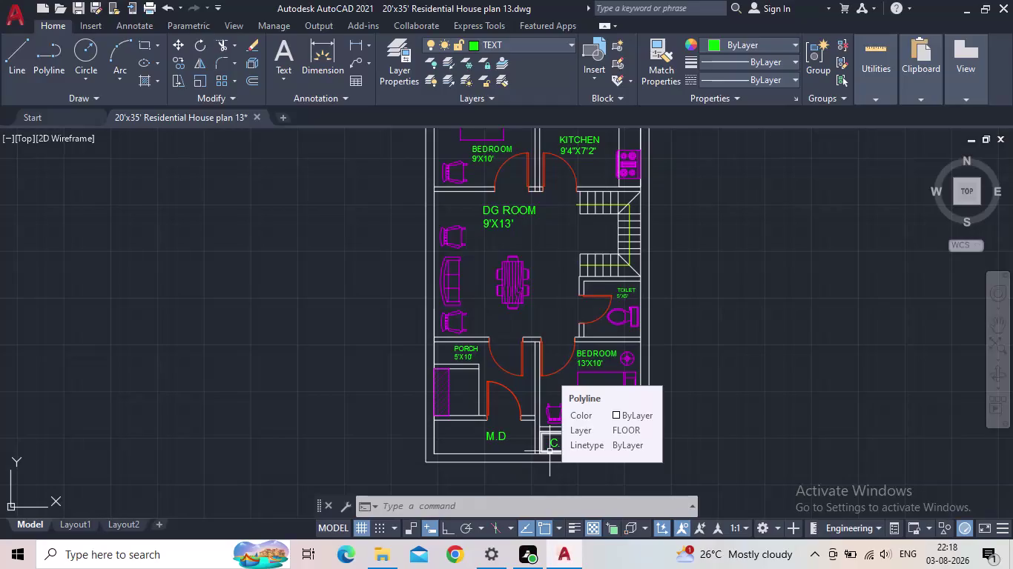
Set the WIN layer current from the Layer Properties Manager, with the whole plan in view.
scroll(down, 3)
middle_drag(554, 449, 391, 450)
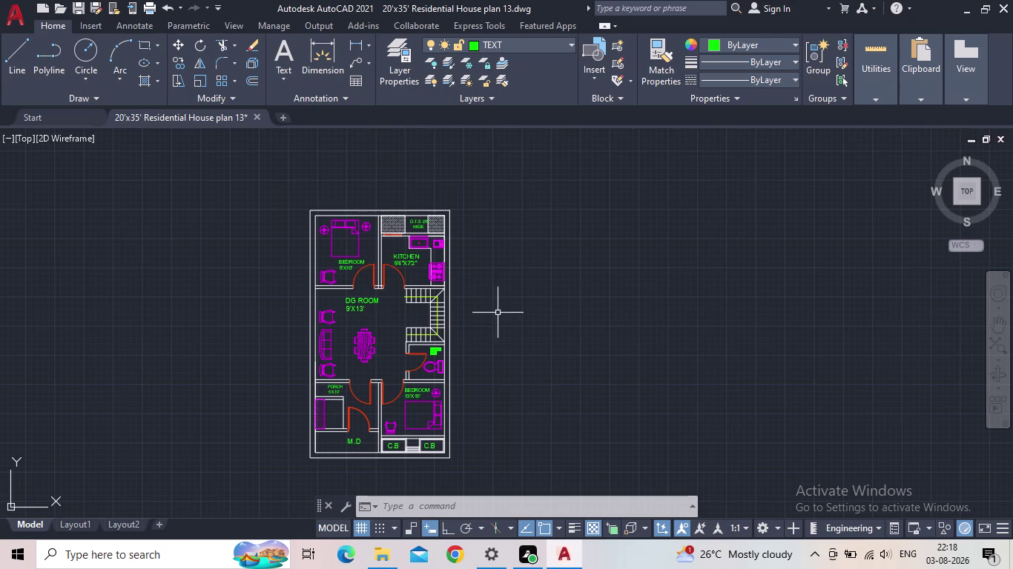
click(403, 73)
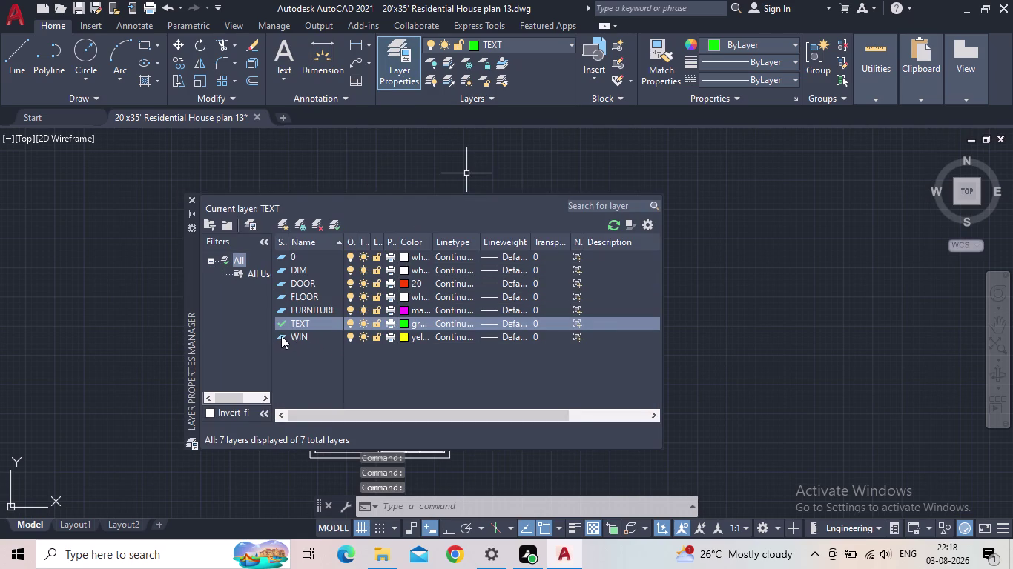
double_click(281, 335)
click(193, 194)
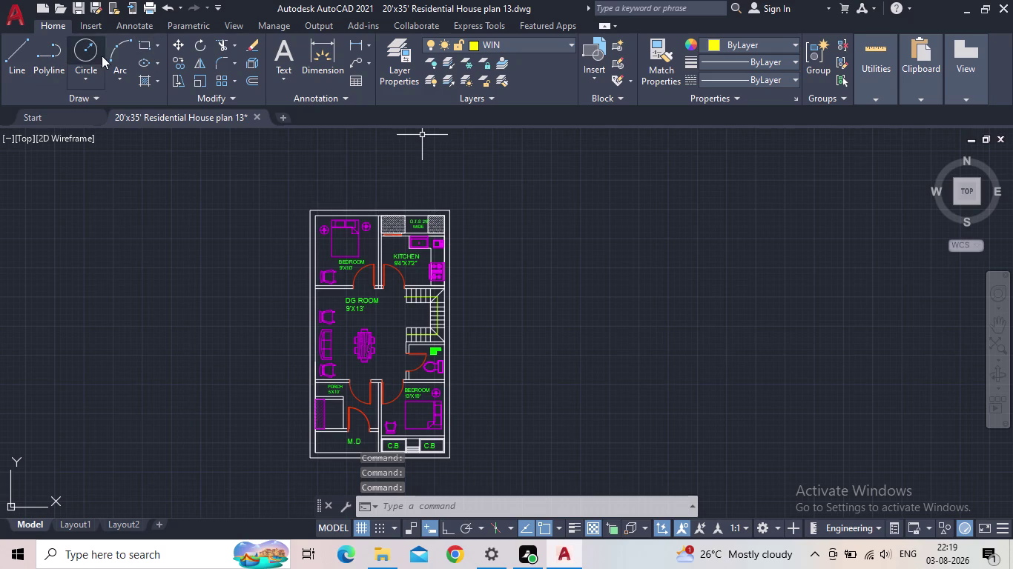
click(139, 45)
Draw a 9" by 4' window rectangle beside the floor plan using the Dimensions option.
drag(548, 238, 557, 263)
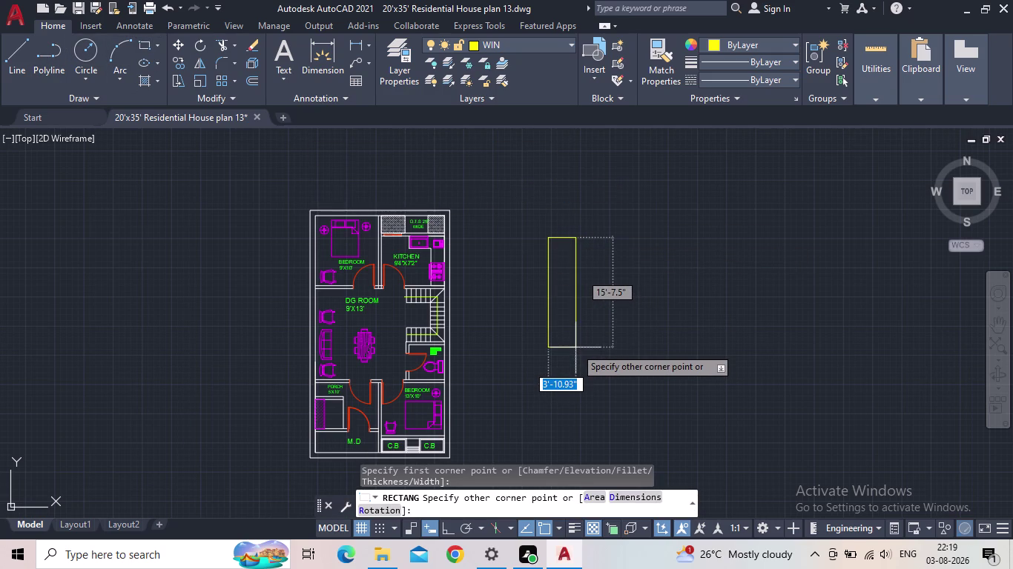
key(d)
key(Return)
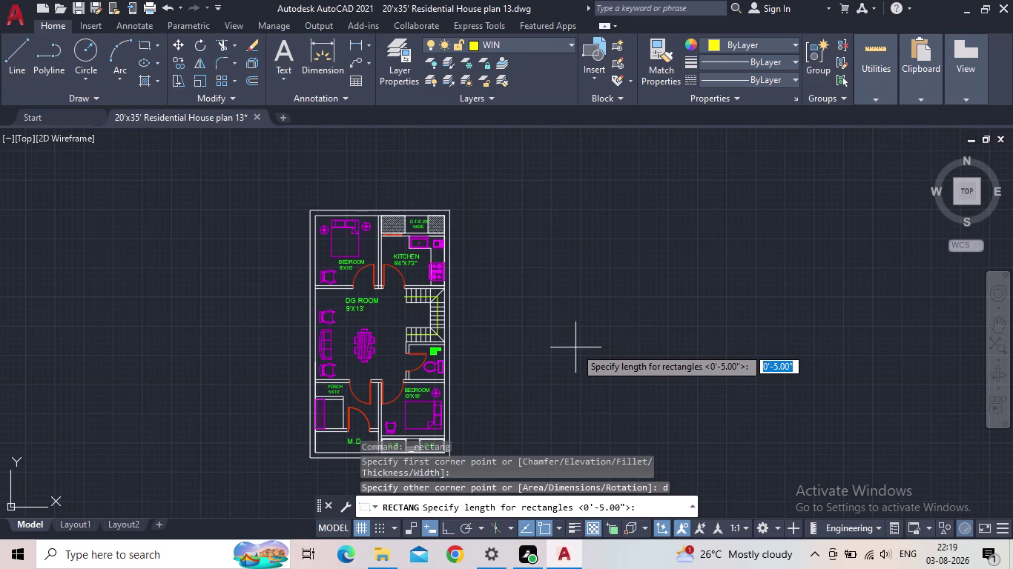
text(9")
key(Return)
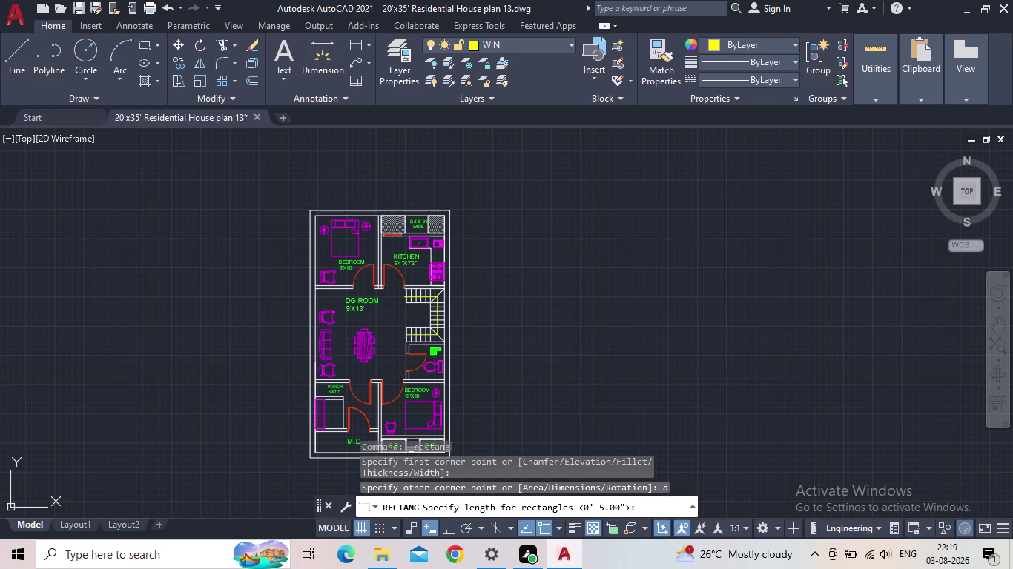
text(4')
key(Return)
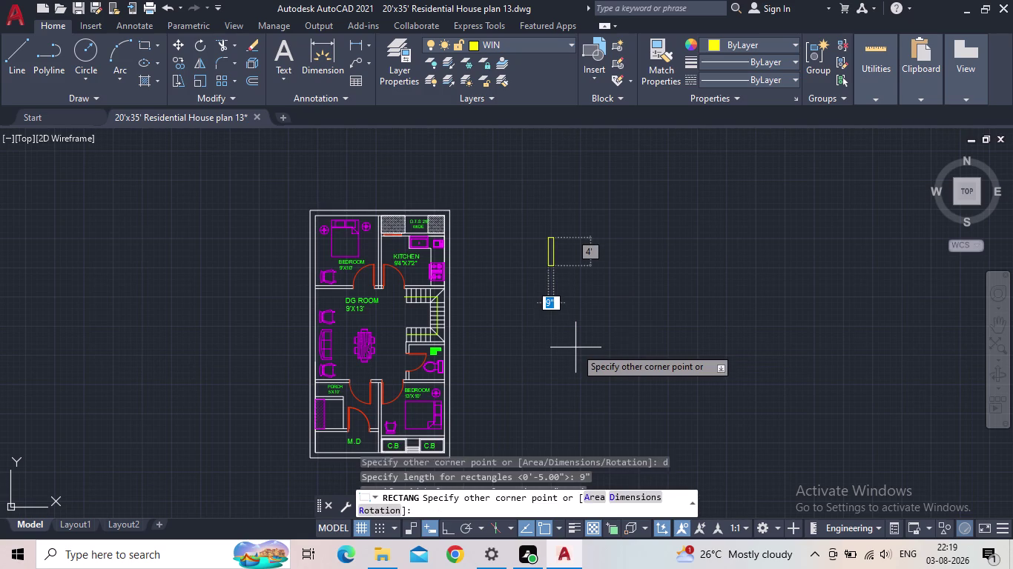
click(571, 352)
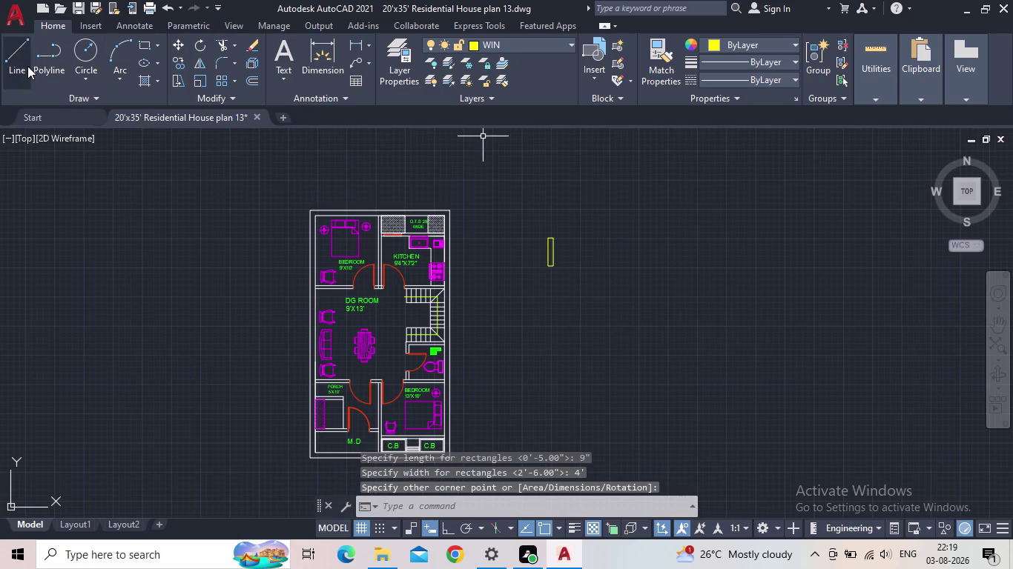
click(27, 66)
scroll(up, 3)
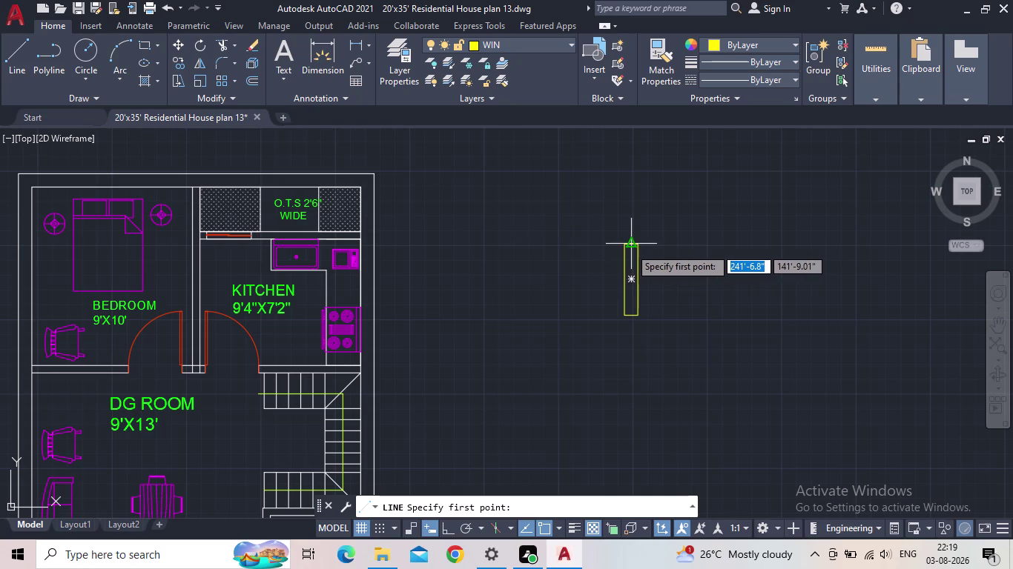
Draw a vertical centre line through the window rectangle.
drag(631, 247, 632, 256)
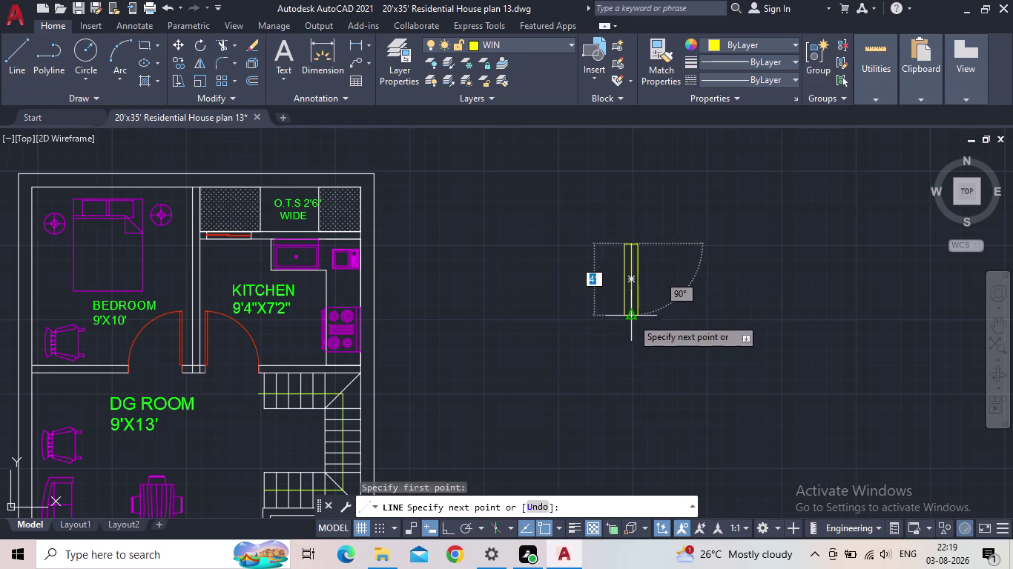
click(632, 318)
key(Escape)
Copy the divided window to the left of the original.
scroll(down, 3)
drag(683, 332, 642, 308)
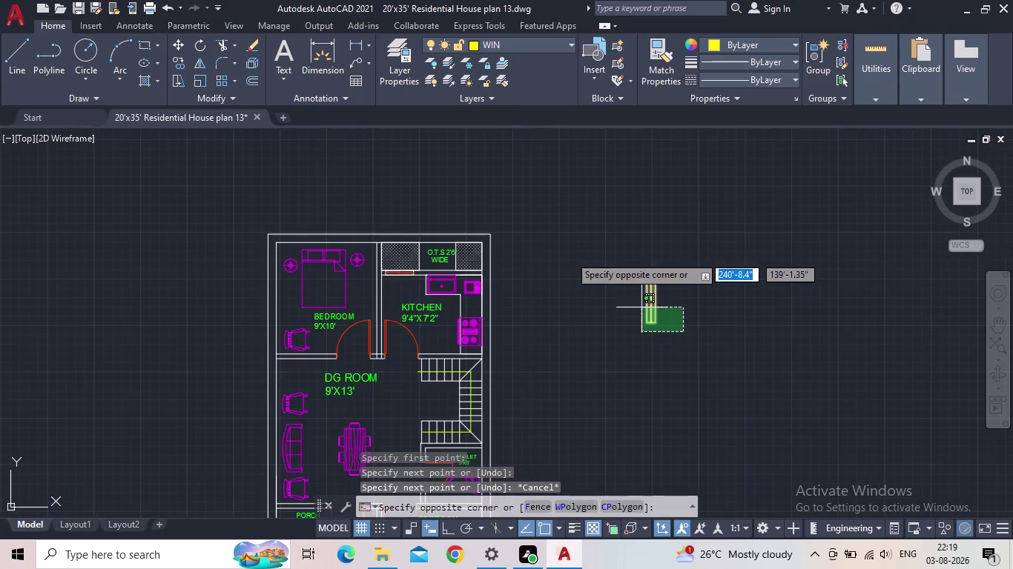
click(570, 249)
key(c)
key(o)
key(Return)
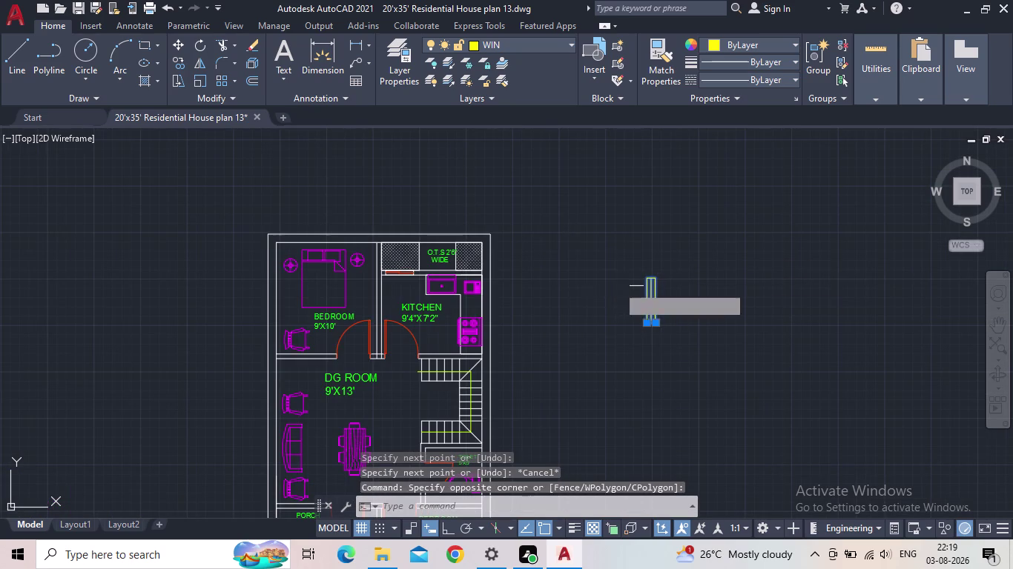
click(644, 321)
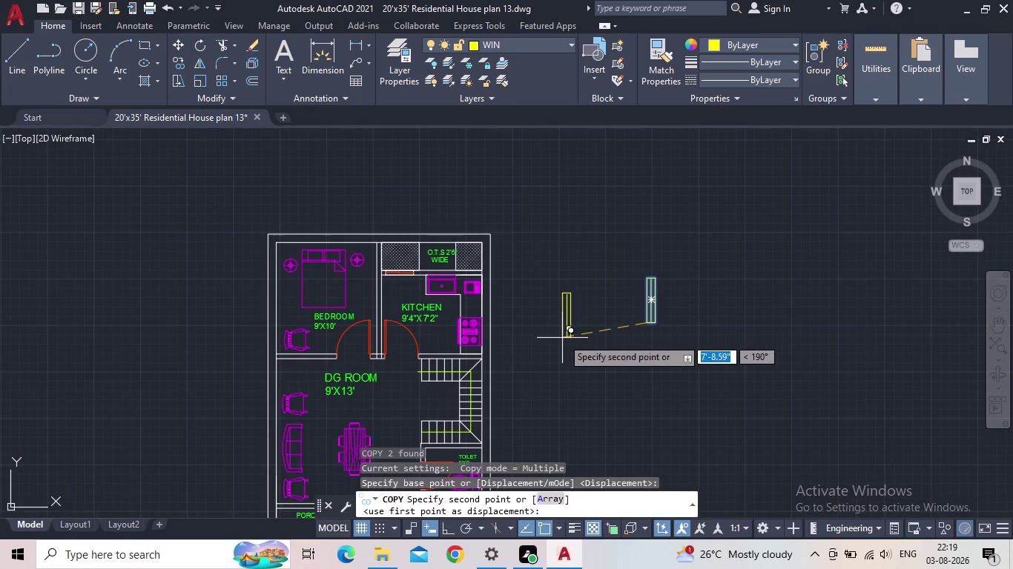
click(561, 332)
key(Escape)
Rotate the window copy 90° to horizontal with Ortho on.
drag(584, 360, 576, 349)
click(535, 279)
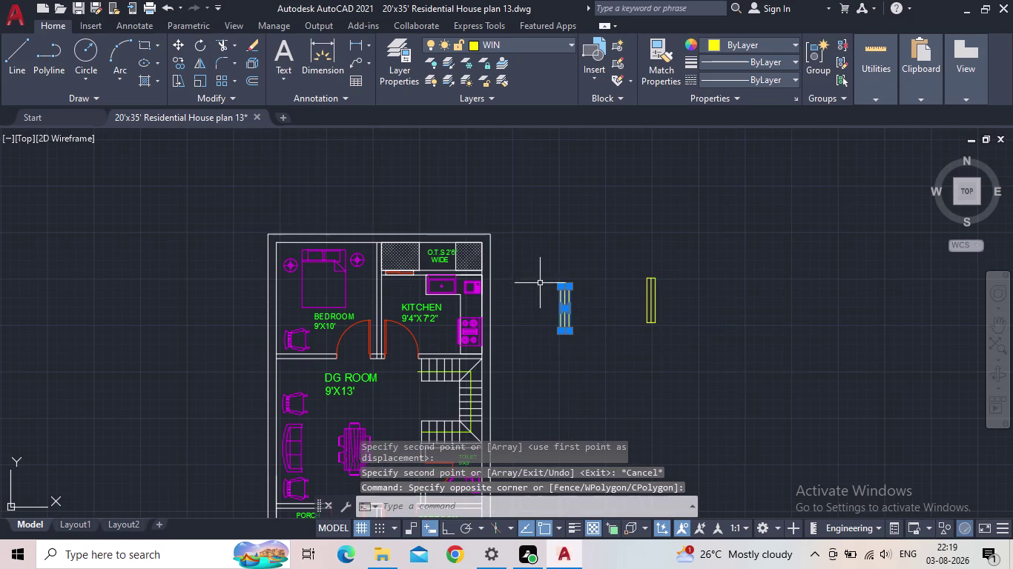
key(r)
key(o)
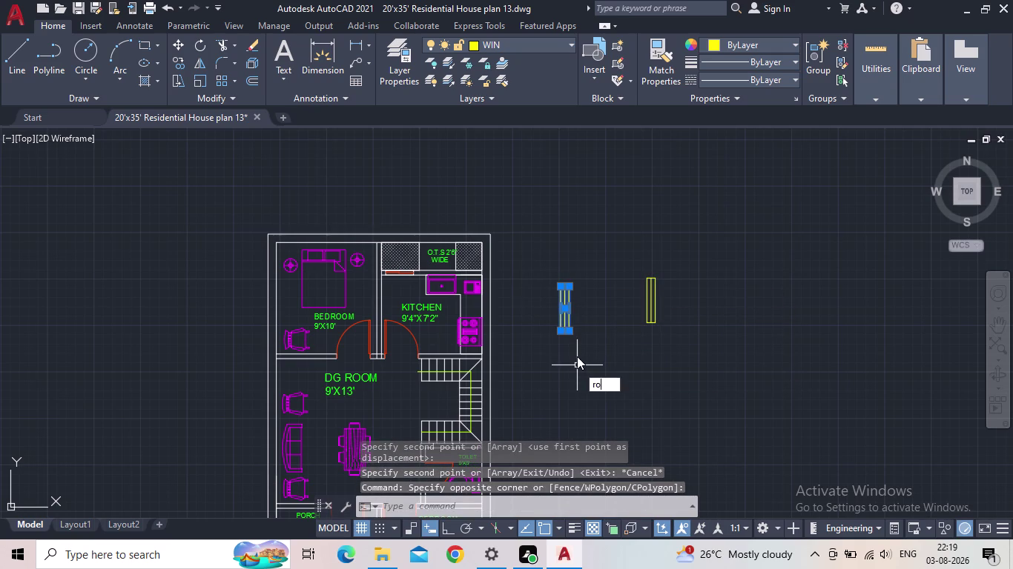
key(Return)
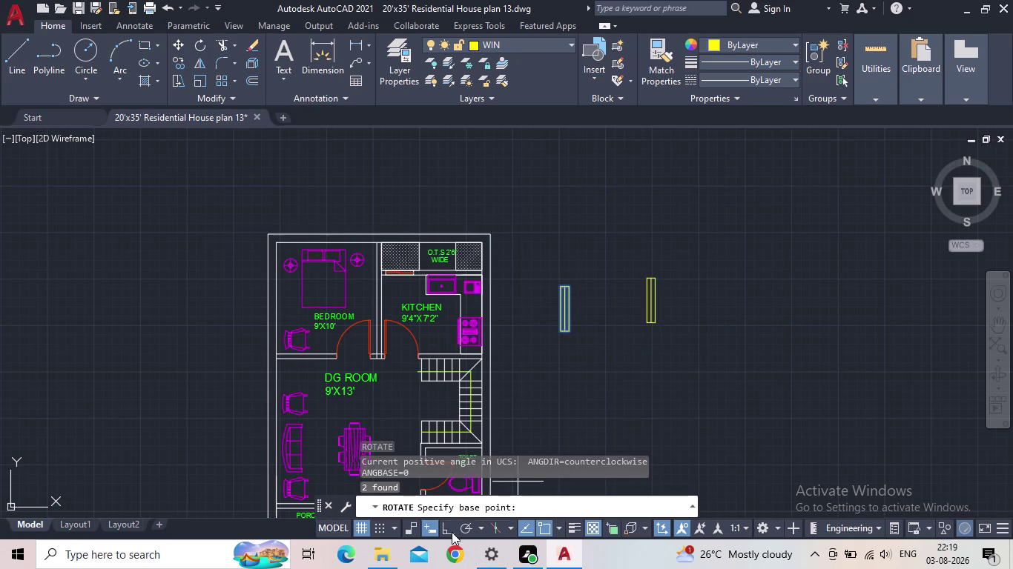
click(452, 532)
click(559, 336)
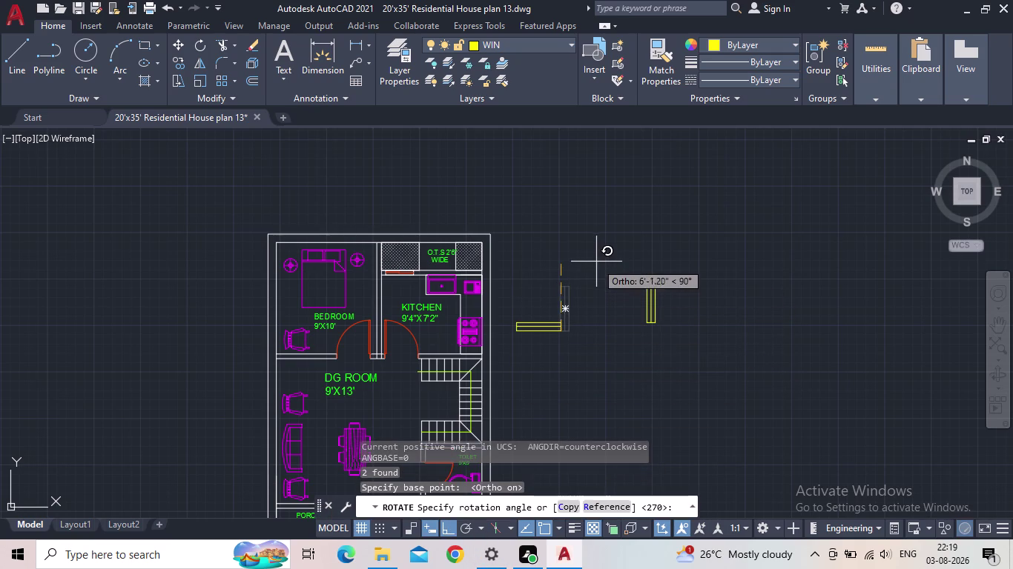
click(596, 261)
key(Escape)
Select the original vertical window for another copy.
click(639, 347)
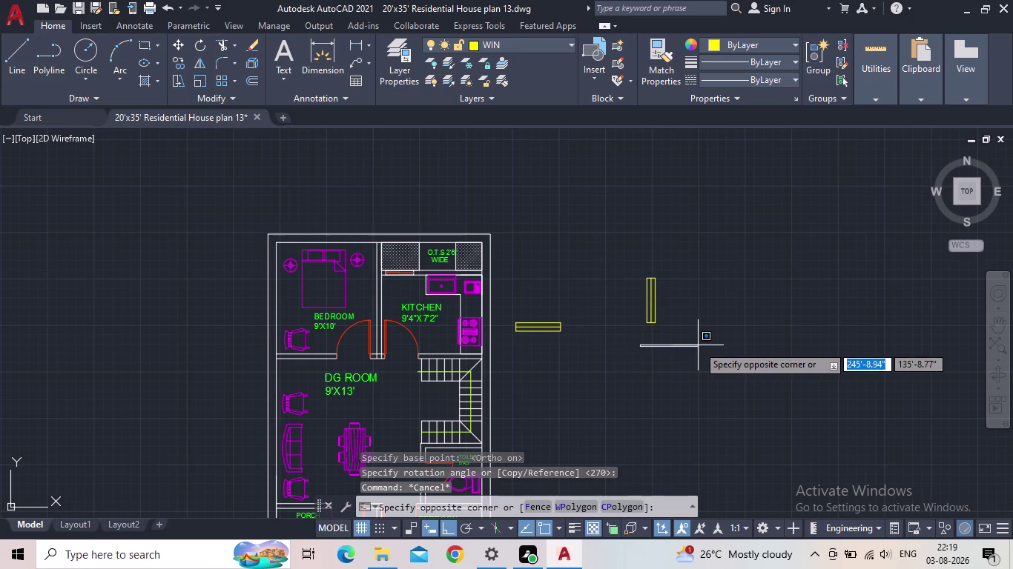
click(663, 214)
scroll(up, 3)
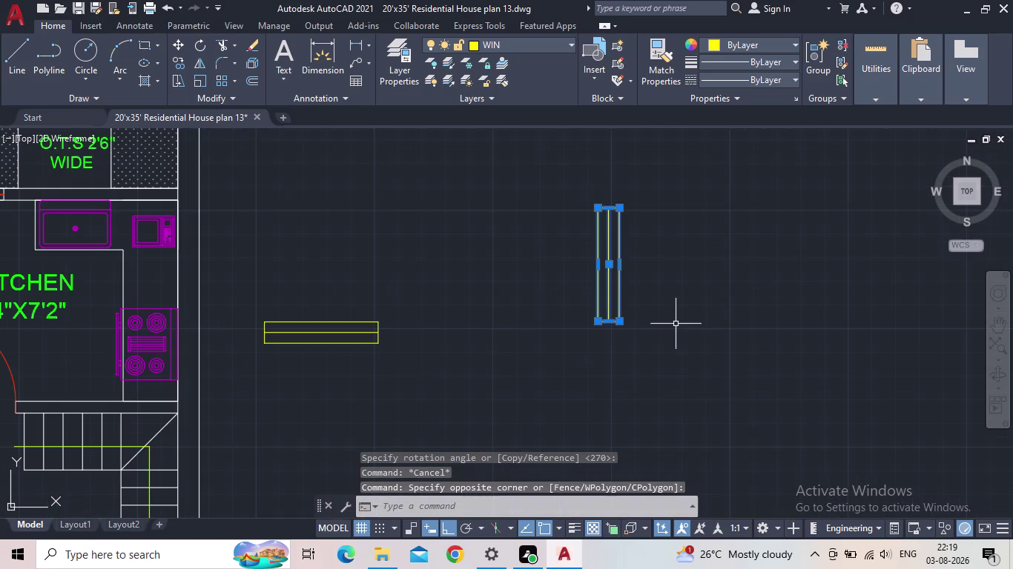
key(c)
key(o)
key(Return)
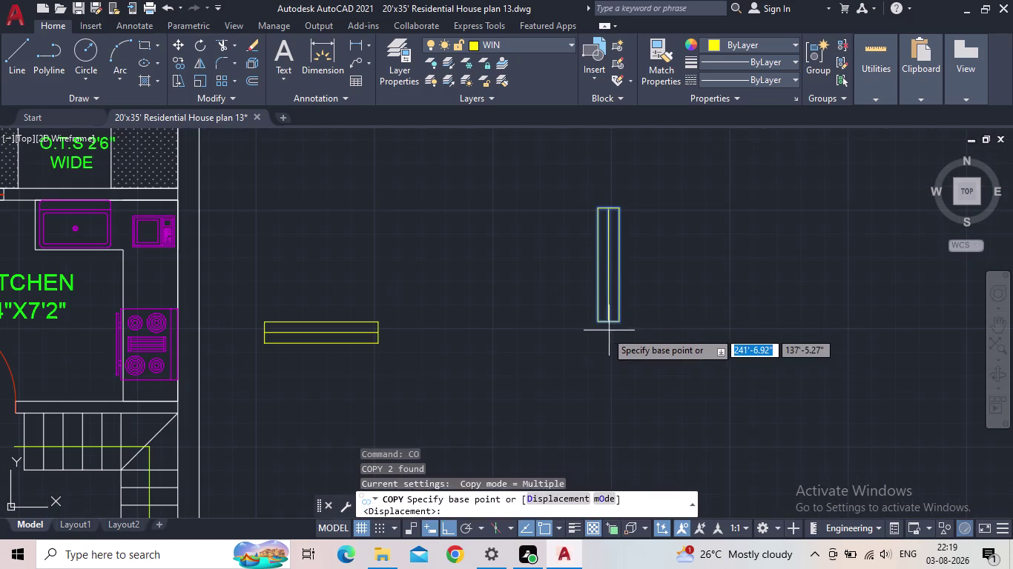
Place window copies on the kitchen and staircase outer walls.
click(600, 324)
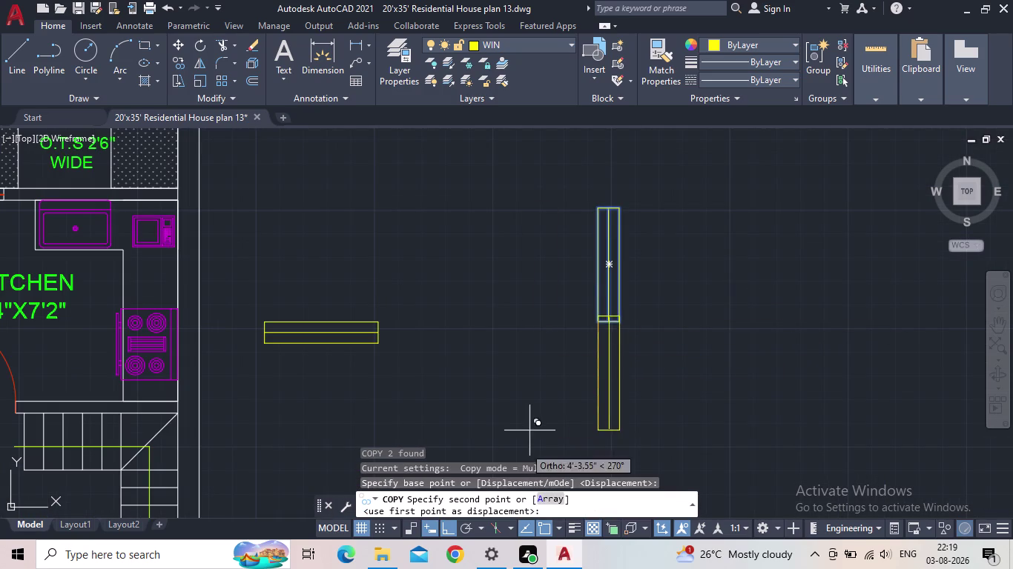
click(443, 528)
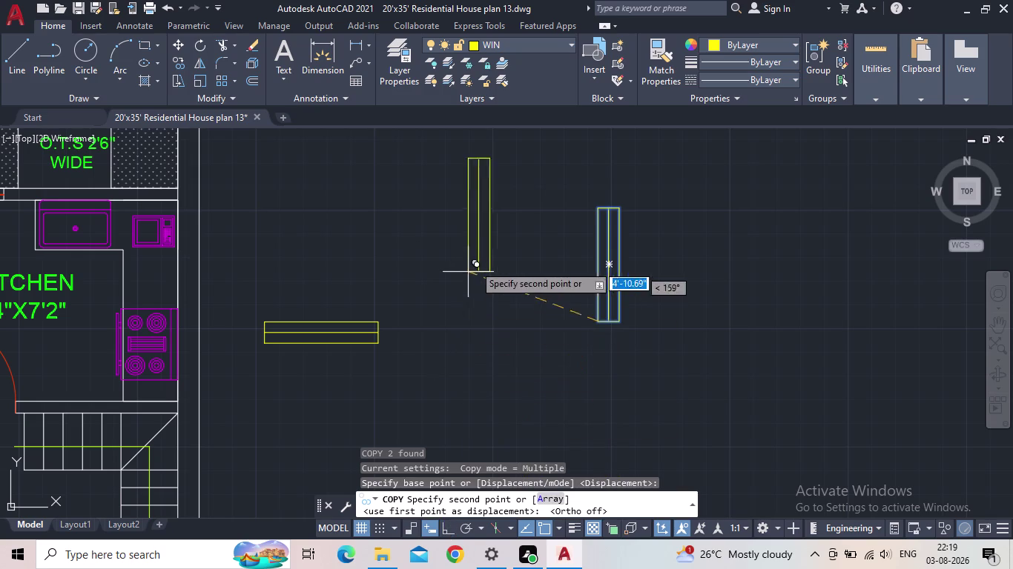
scroll(down, 3)
scroll(up, 3)
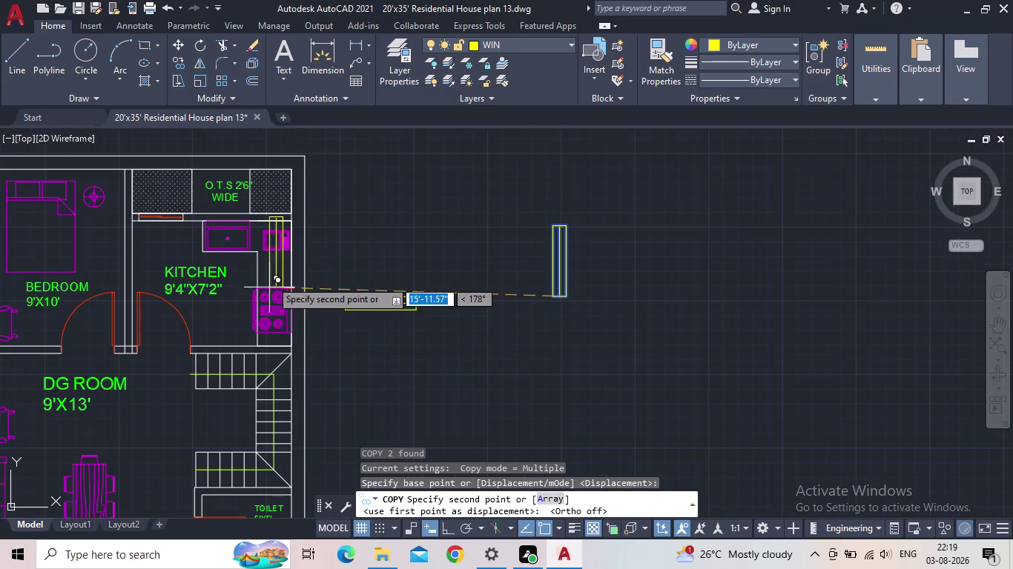
scroll(up, 3)
click(294, 341)
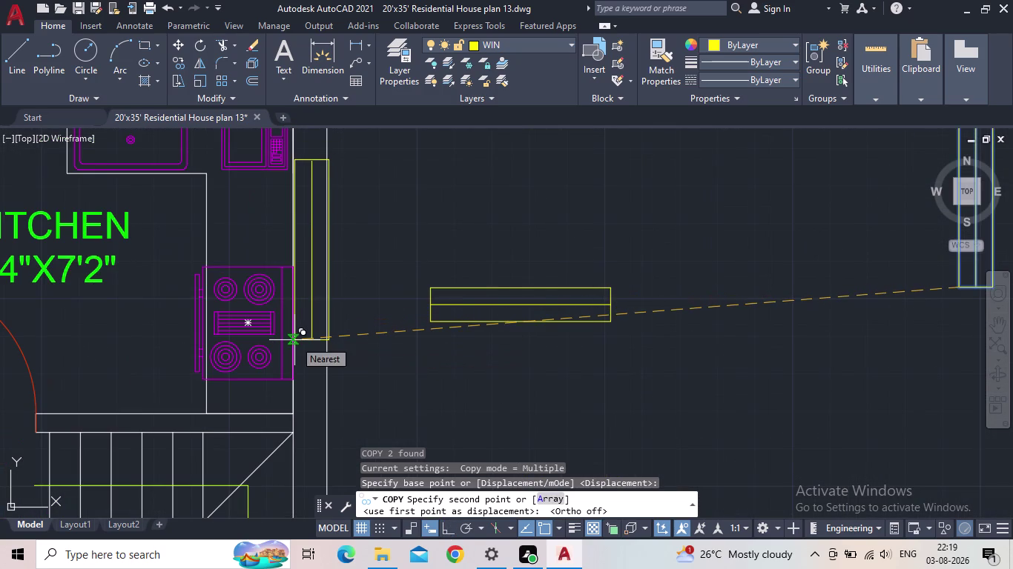
middle_drag(370, 381, 414, 279)
scroll(down, 3)
middle_drag(428, 399, 431, 328)
middle_drag(417, 344, 447, 237)
middle_drag(456, 333, 453, 410)
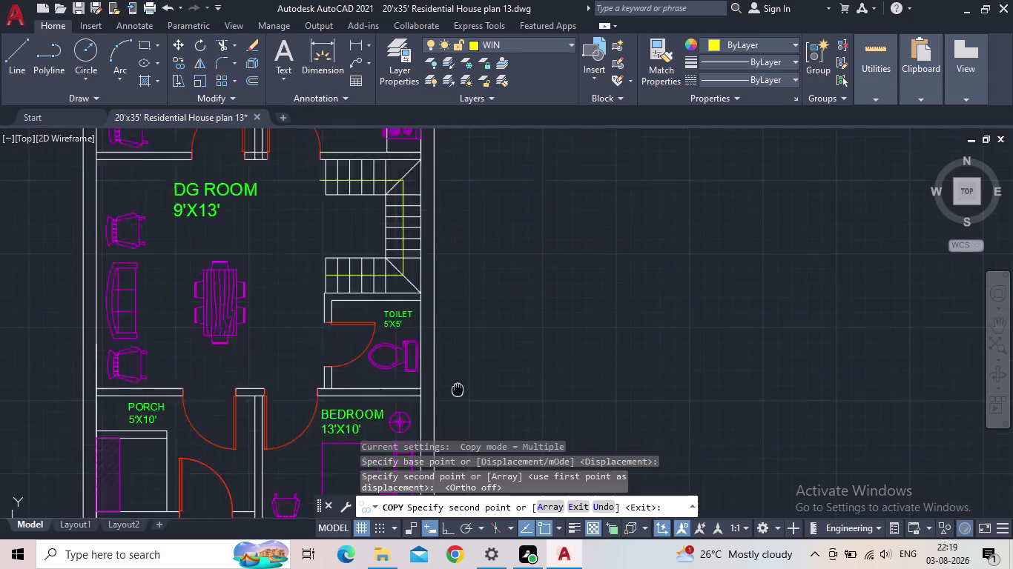
middle_drag(454, 410, 443, 461)
scroll(up, 3)
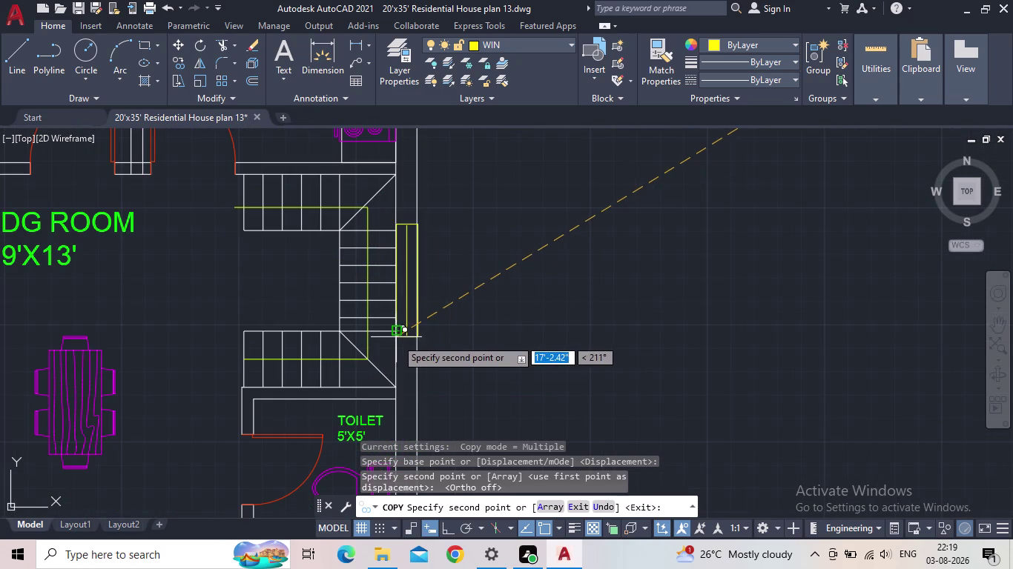
click(395, 340)
Place window copies on the bedroom outer wall, dining room wall and bedroom's left wall.
middle_click(481, 362)
scroll(down, 3)
middle_drag(480, 358, 457, 250)
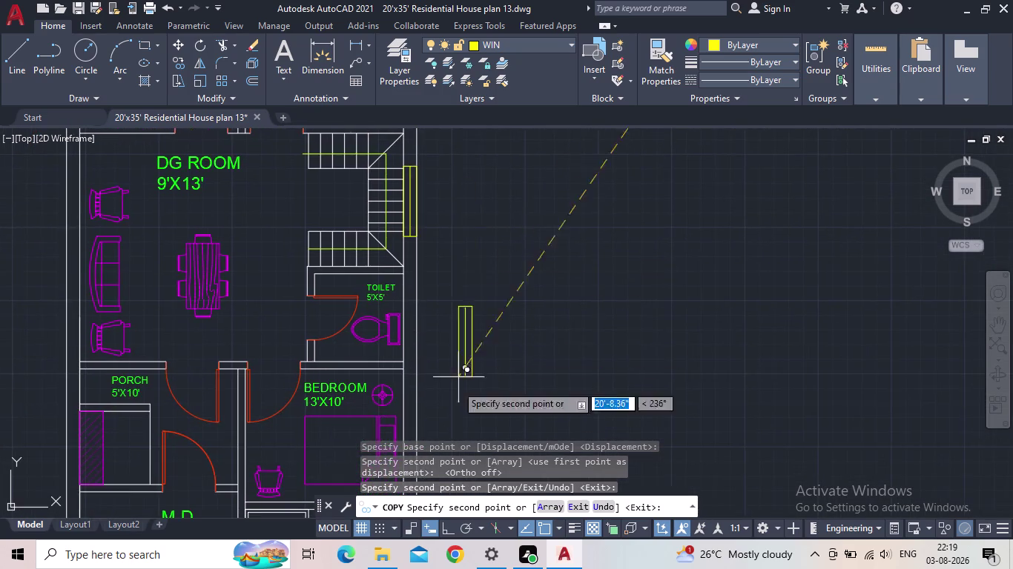
middle_drag(456, 387, 461, 251)
scroll(up, 3)
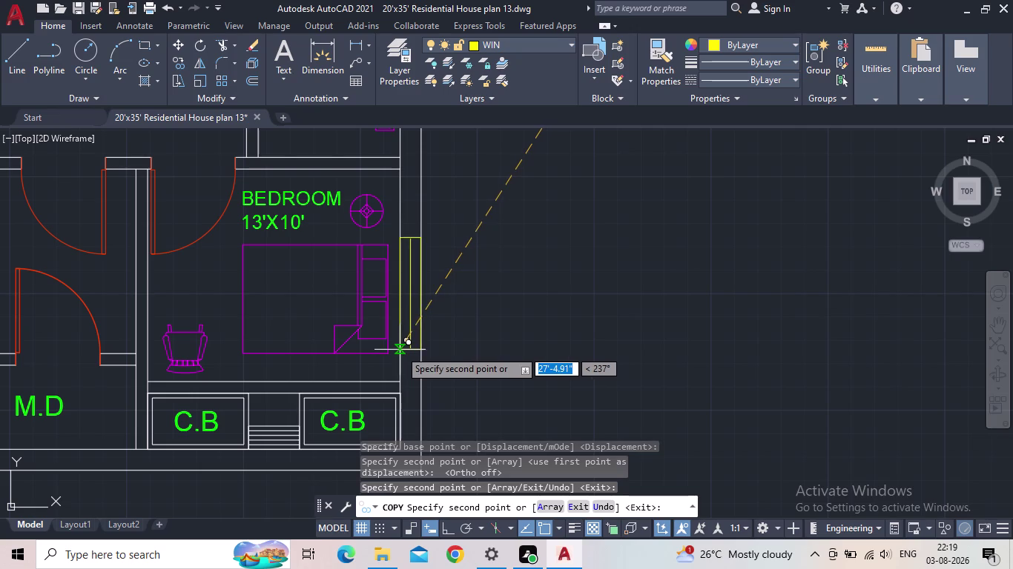
click(400, 350)
scroll(down, 3)
scroll(up, 3)
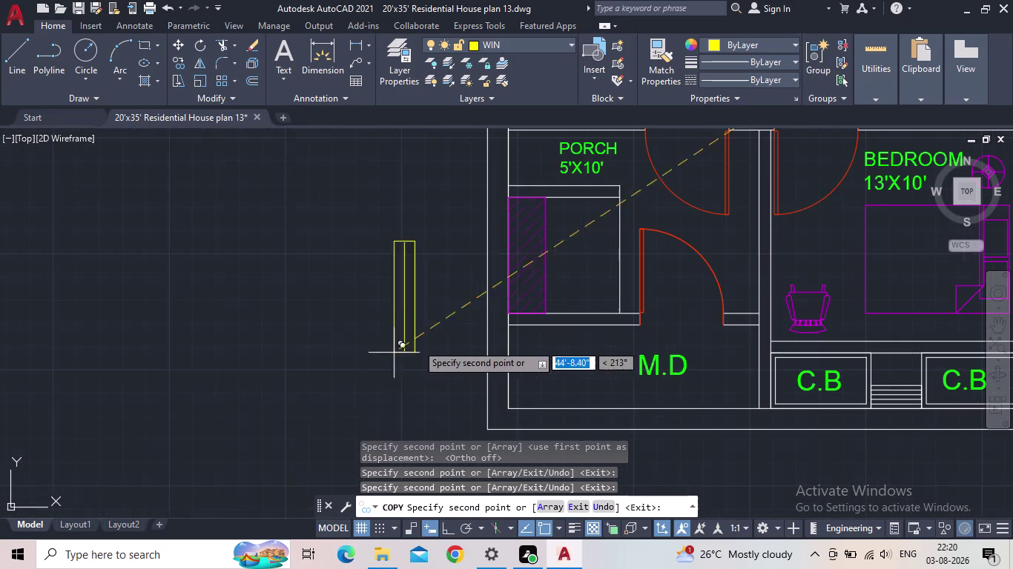
middle_drag(483, 325, 443, 447)
scroll(down, 3)
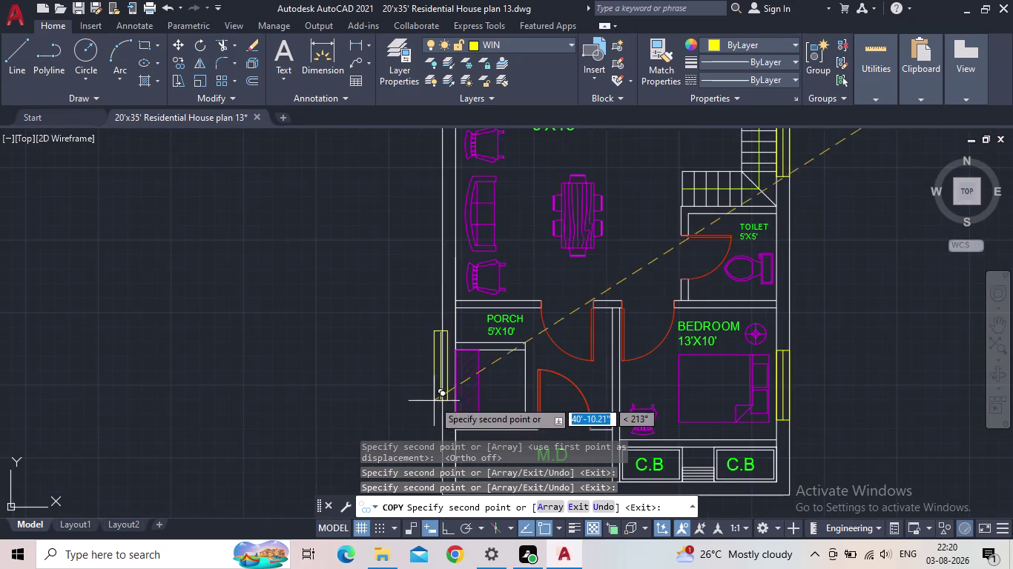
middle_drag(424, 380, 372, 496)
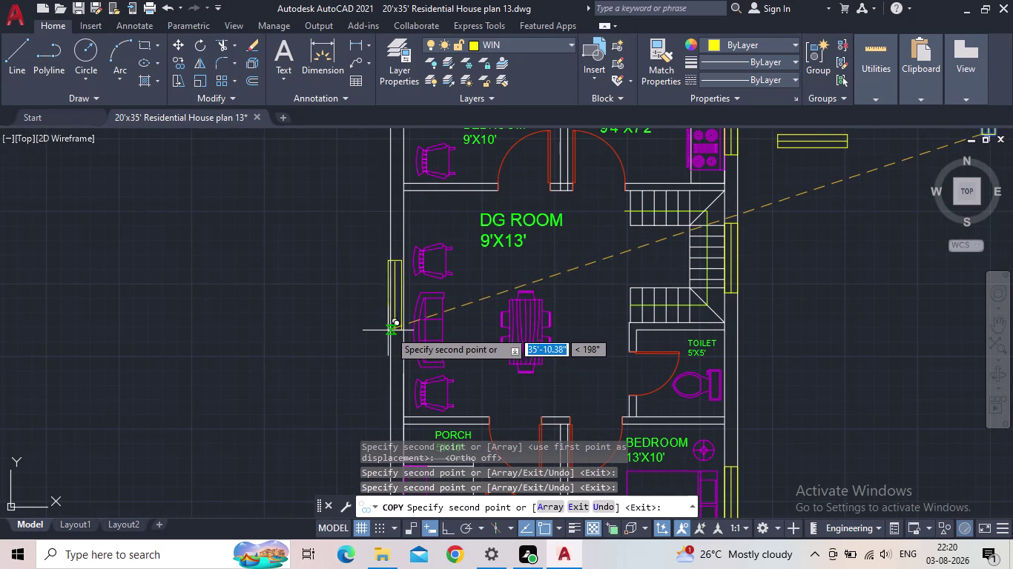
click(391, 331)
middle_drag(331, 327, 296, 488)
scroll(down, 3)
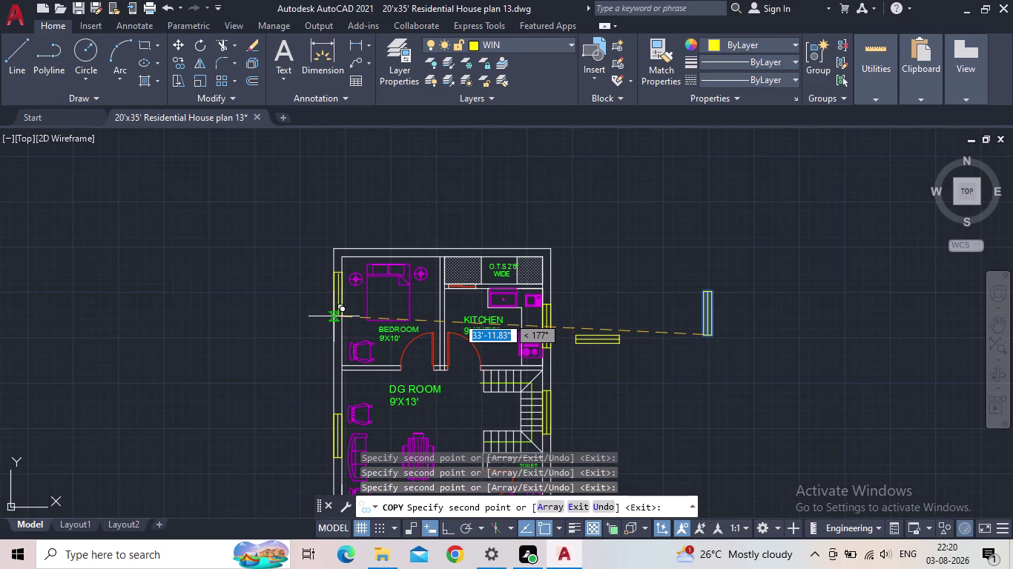
click(334, 317)
End copying and select the spare horizontal window.
middle_drag(352, 363, 221, 393)
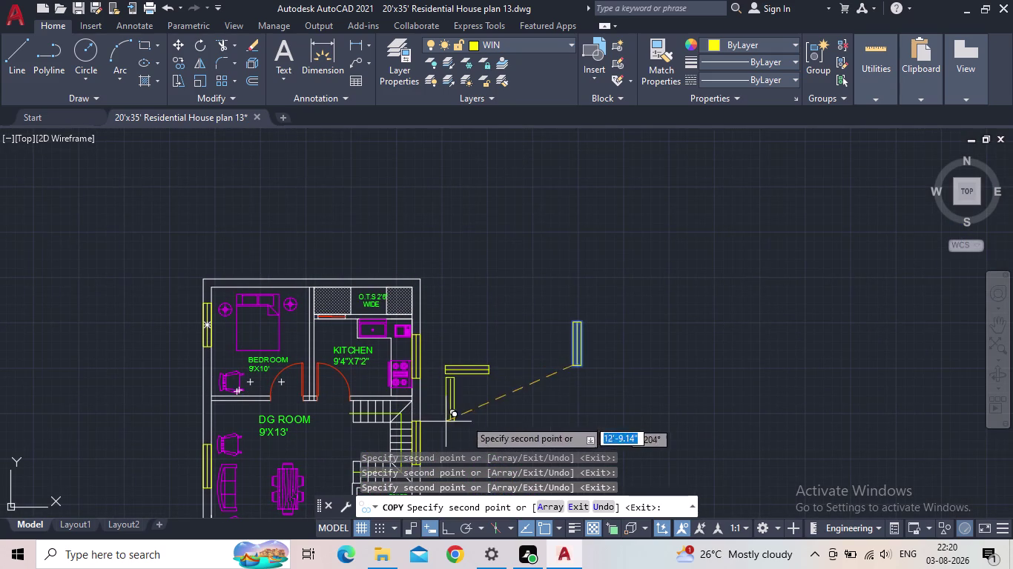
key(Escape)
drag(510, 409, 493, 391)
click(434, 350)
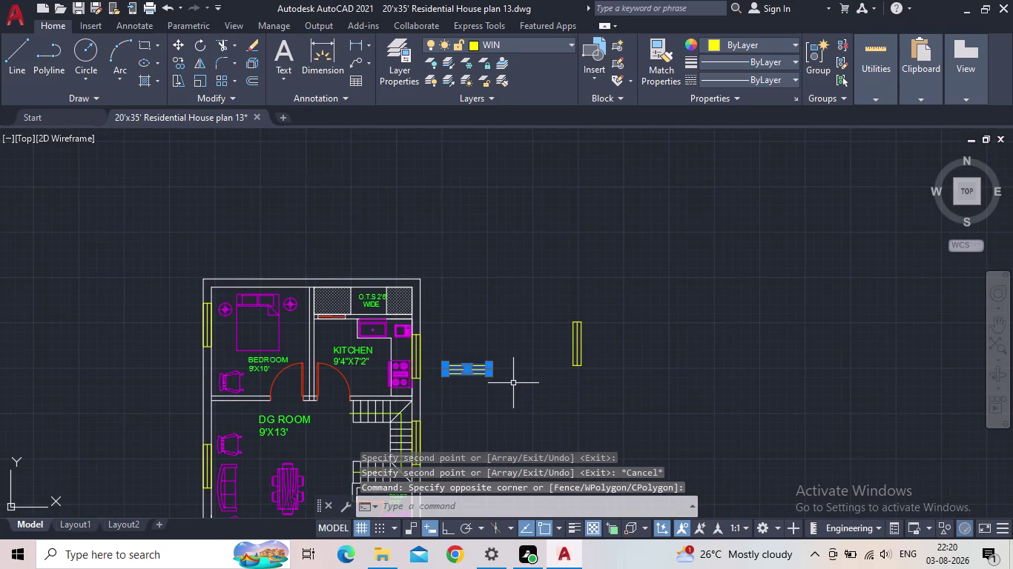
Copy the horizontal window onto the plan's top wall.
key(c)
key(o)
key(Return)
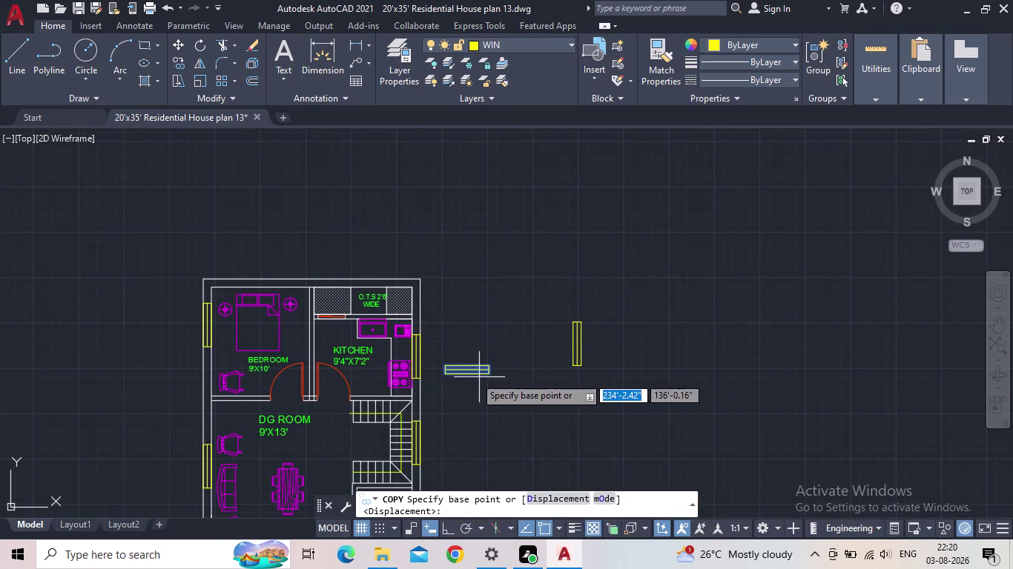
click(443, 378)
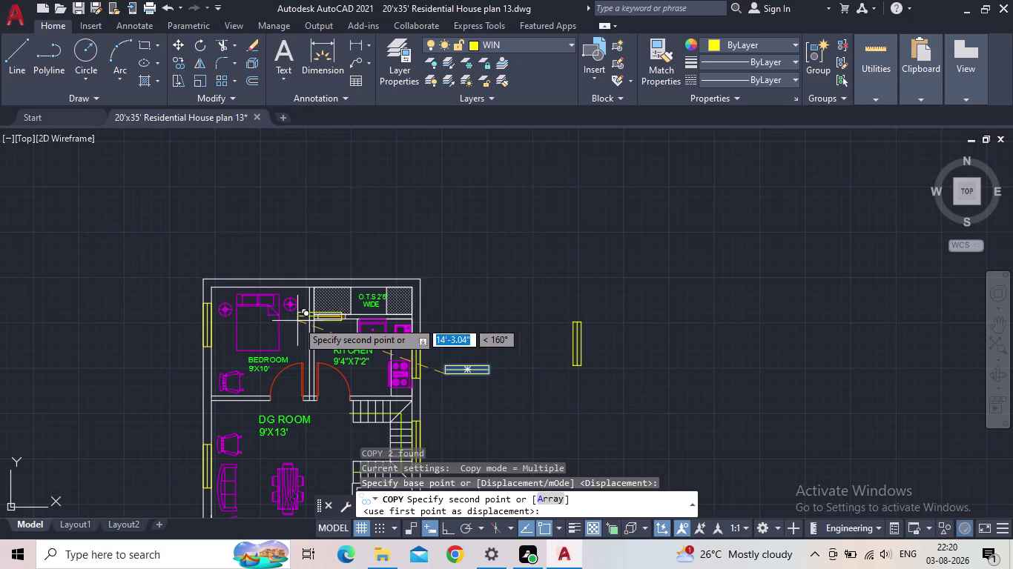
scroll(up, 3)
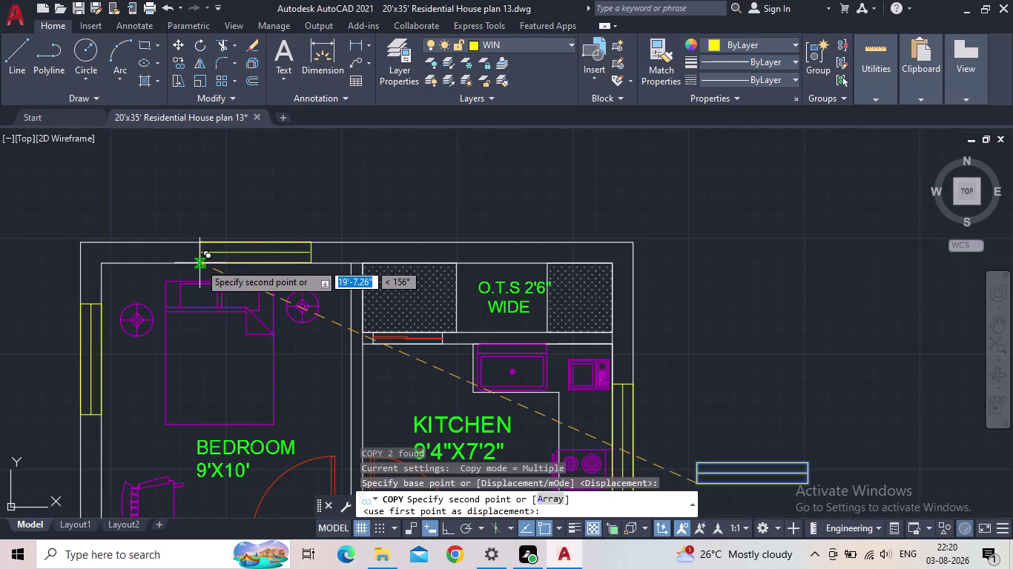
click(443, 265)
scroll(down, 3)
middle_drag(663, 350, 593, 391)
key(Escape)
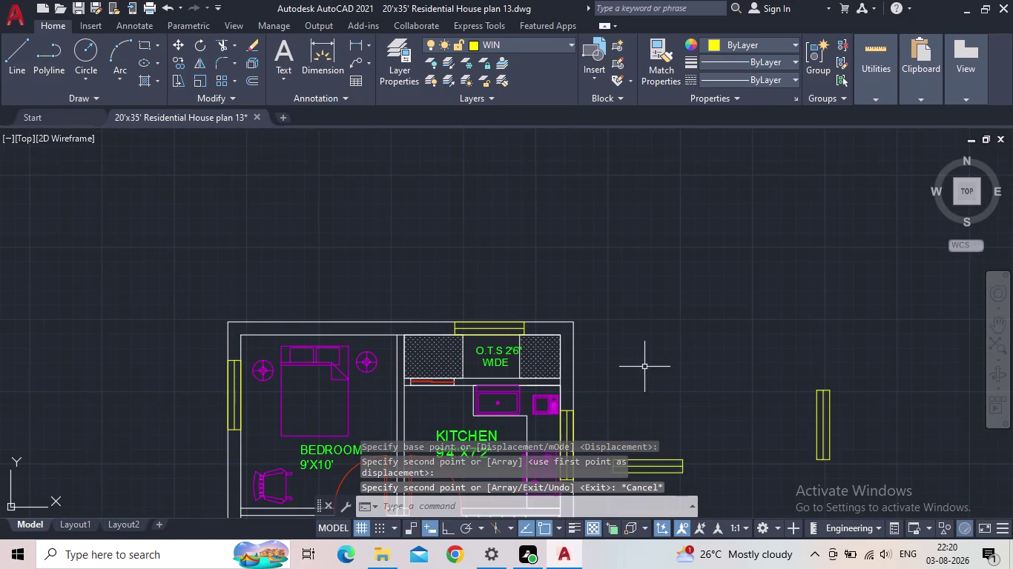
Erase the leftover window pieces lying beside the drawing.
scroll(down, 3)
middle_drag(708, 433, 712, 418)
scroll(down, 3)
drag(785, 421, 772, 405)
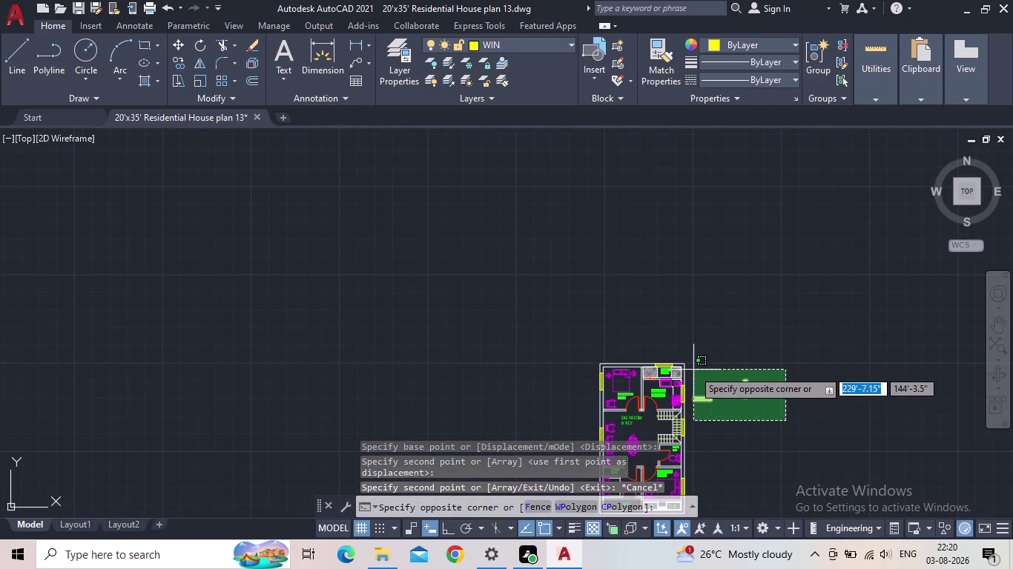
click(691, 372)
key(Delete)
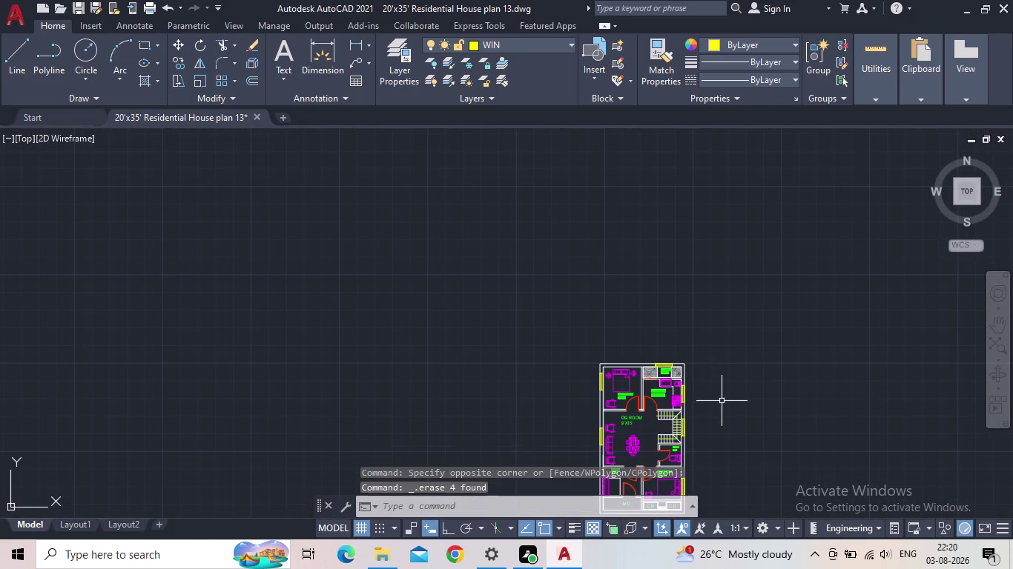
Start a new rectangle in an empty area beside the plan.
key(r)
key(e)
key(c)
key(space)
drag(750, 382, 757, 405)
middle_drag(807, 455, 711, 443)
scroll(down, 3)
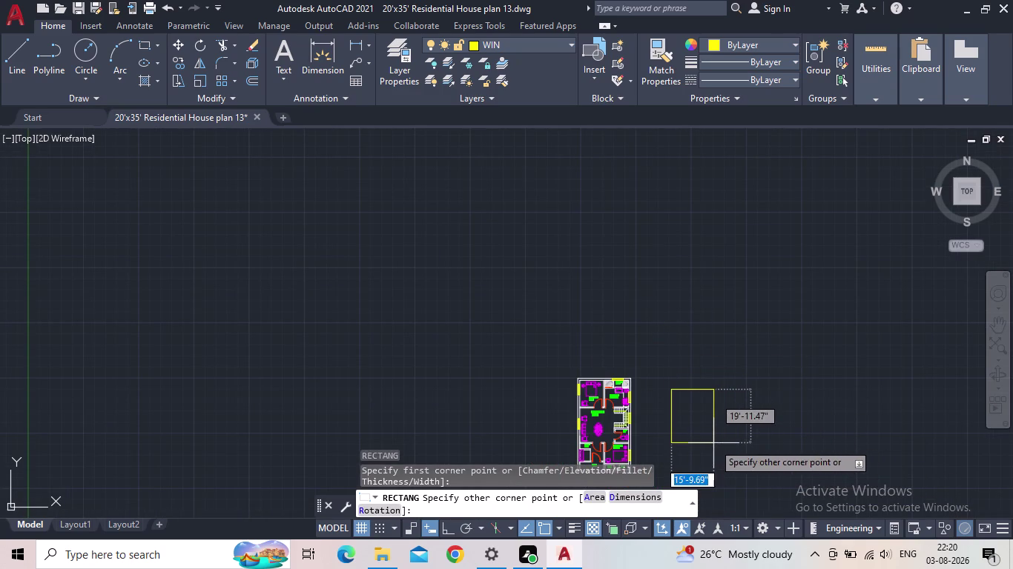
middle_drag(713, 443, 674, 371)
Size the rectangle 9" long by 2' wide using the Dimensions option.
key(d)
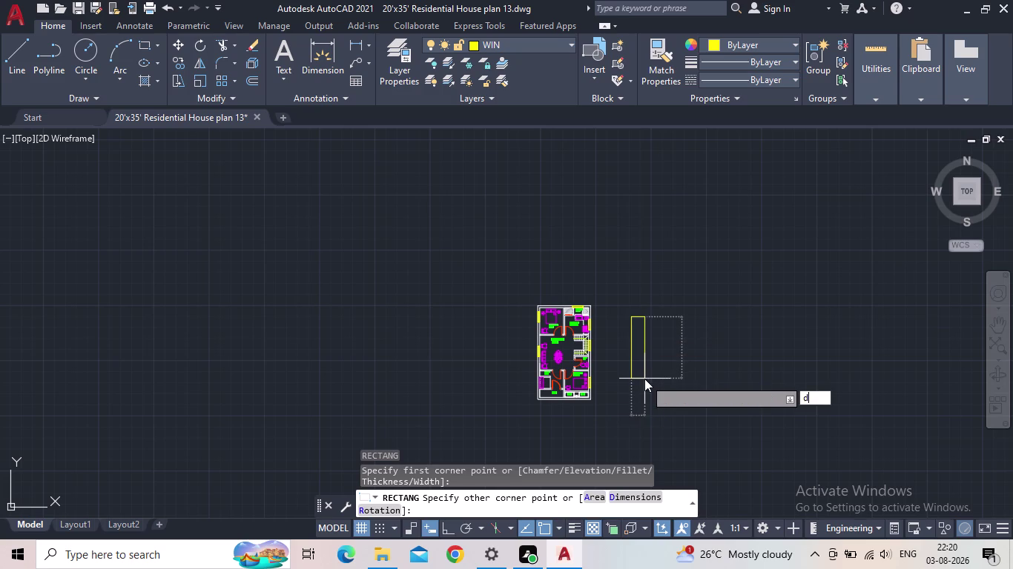
key(Return)
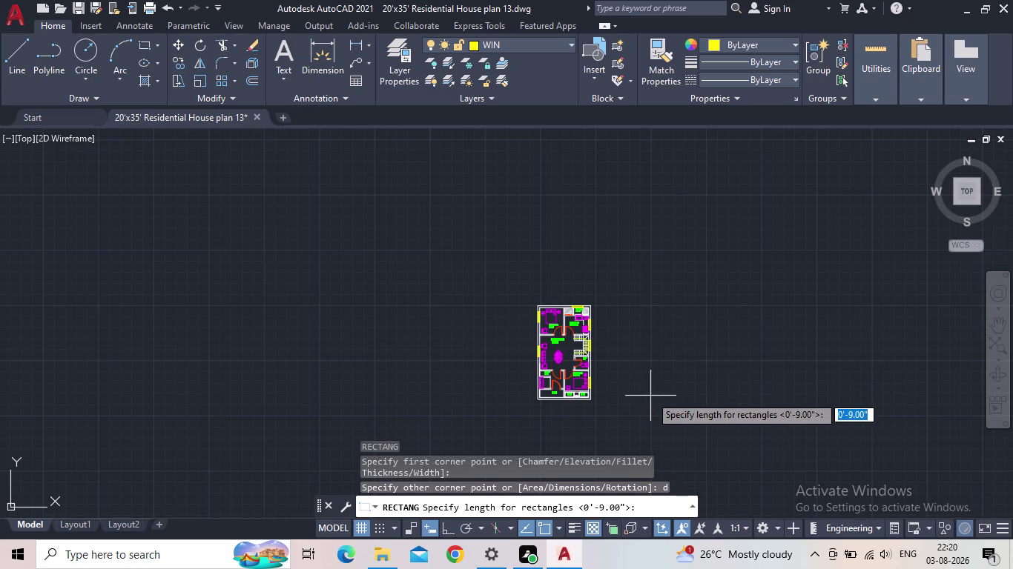
key(9)
key(shift+quotedbl)
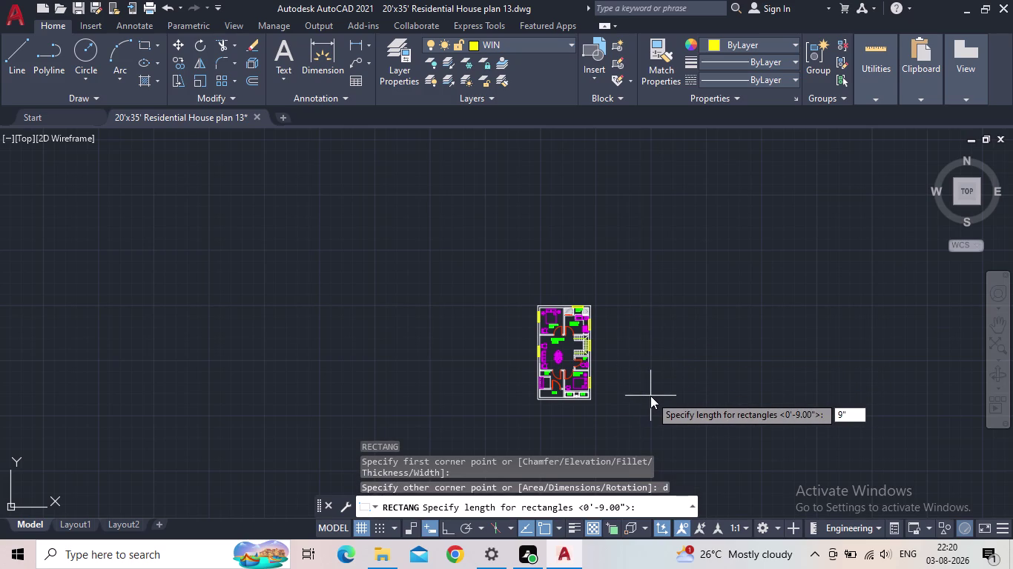
key(Return)
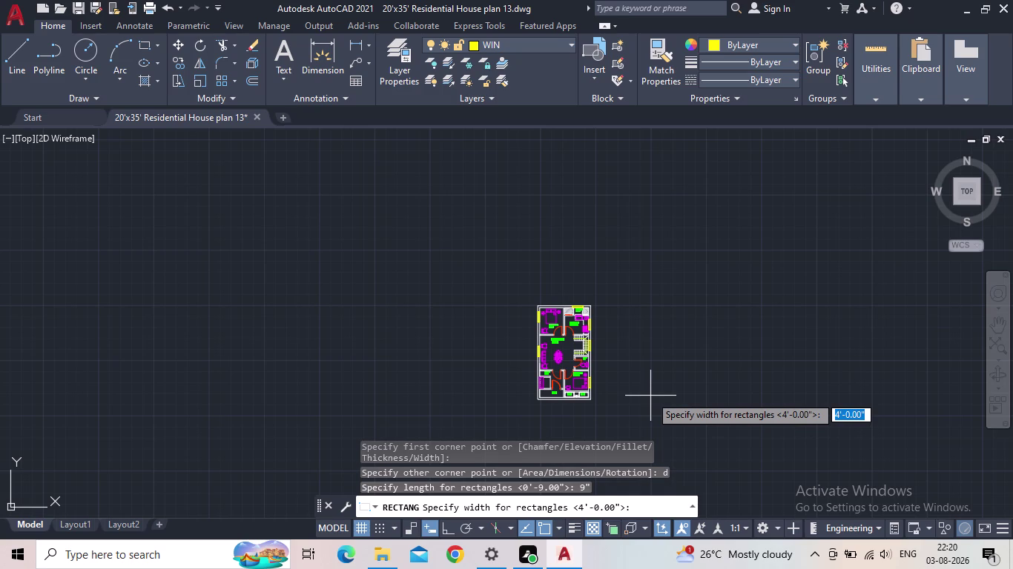
text(2')
key(Return)
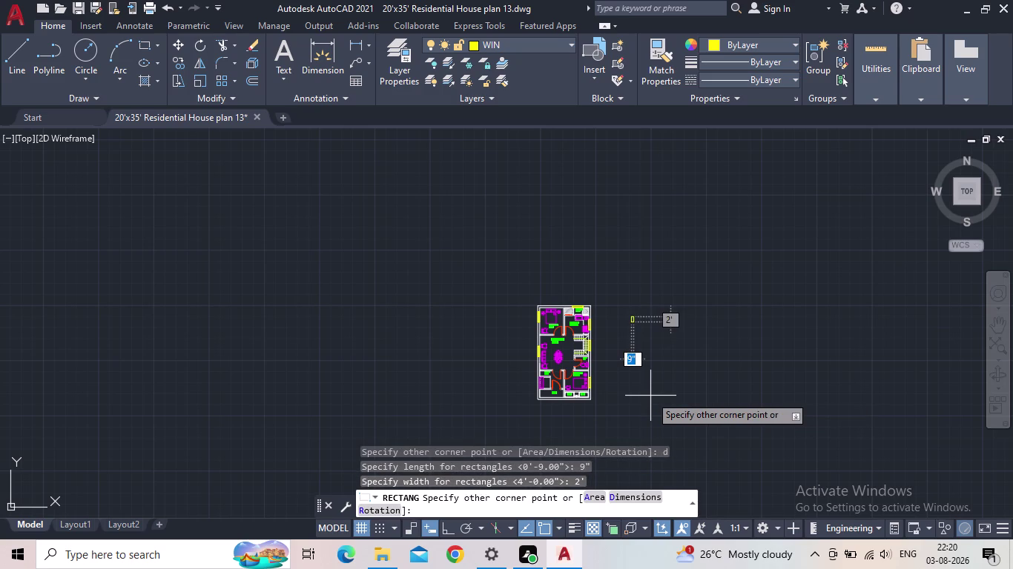
click(647, 397)
scroll(up, 3)
scroll(up, 3)
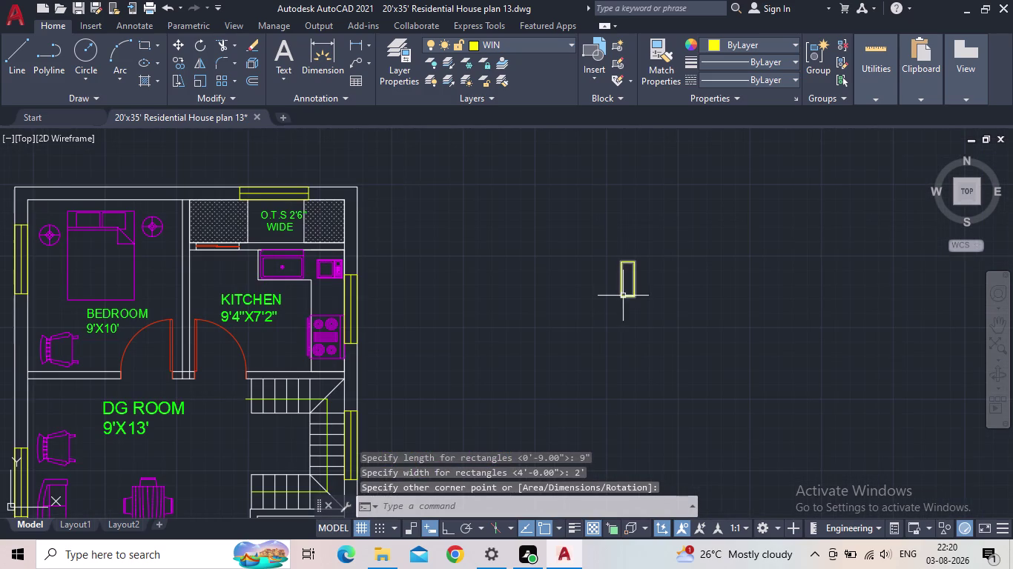
Draw a centre line between the short-side midpoints and select the new window.
key(l)
key(Return)
scroll(up, 3)
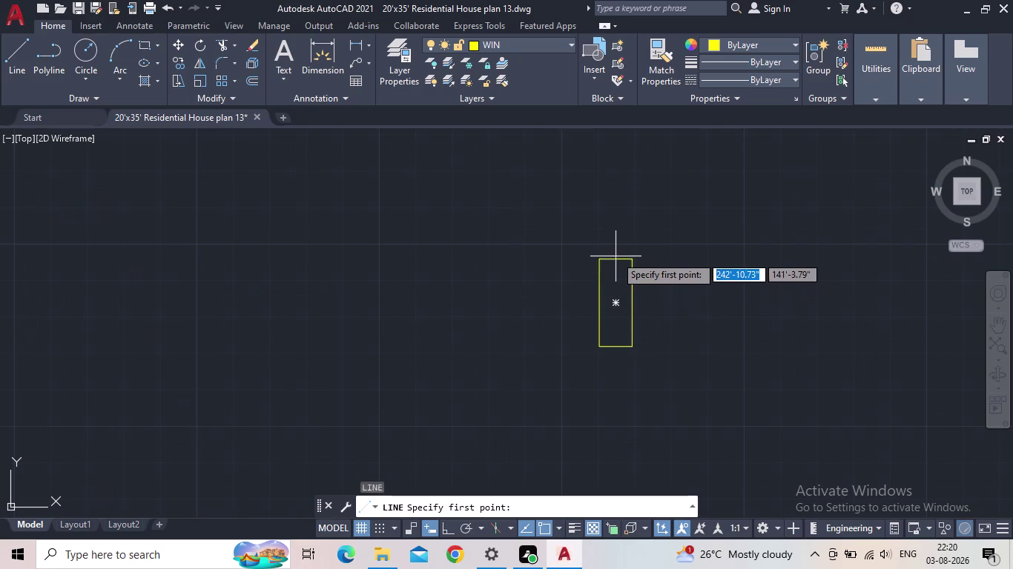
click(615, 255)
click(616, 352)
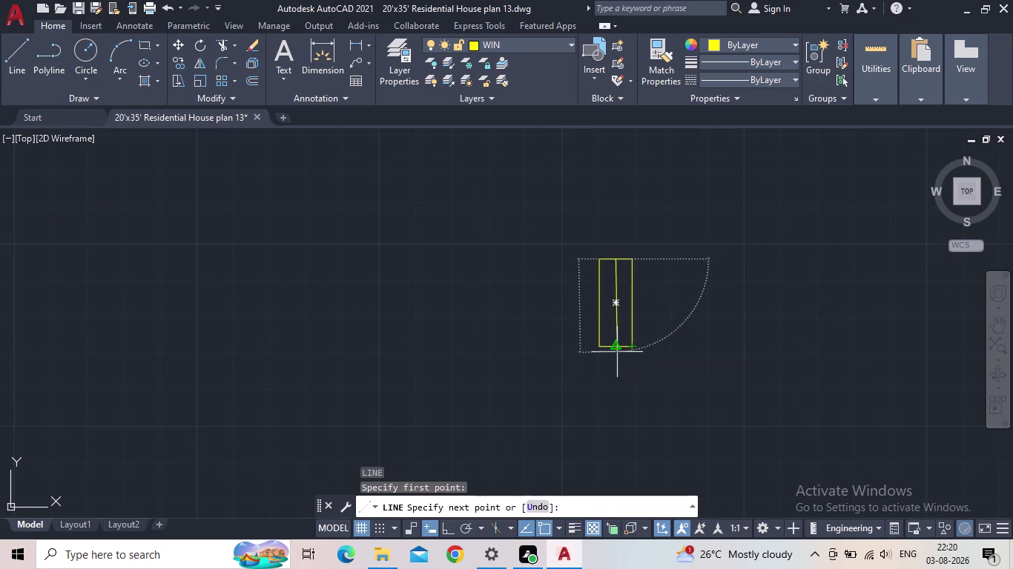
key(Escape)
drag(655, 368, 641, 348)
click(534, 212)
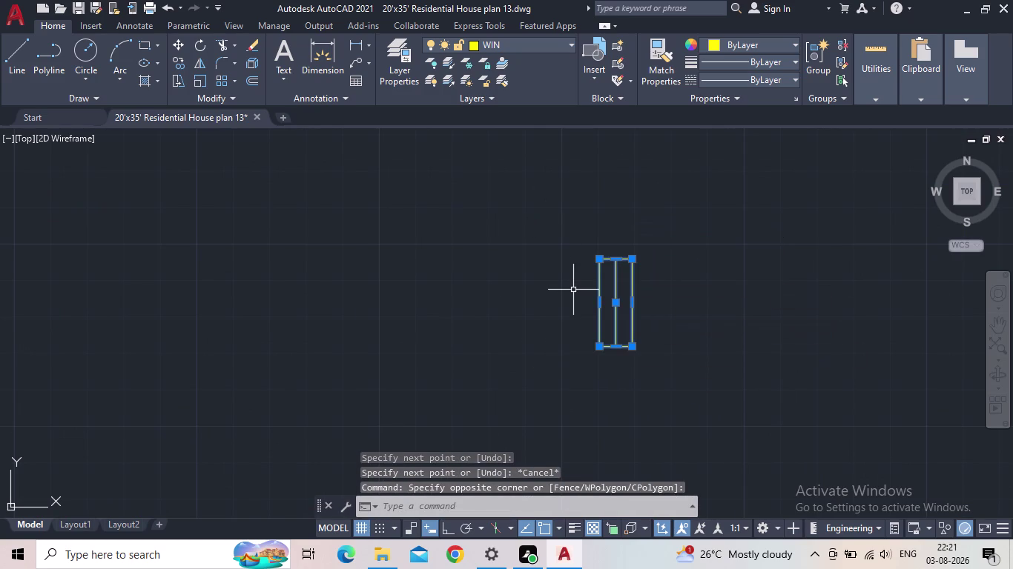
Copy the small window from its bottom-left corner onto the toilet's outer wall.
key(c)
key(o)
key(Return)
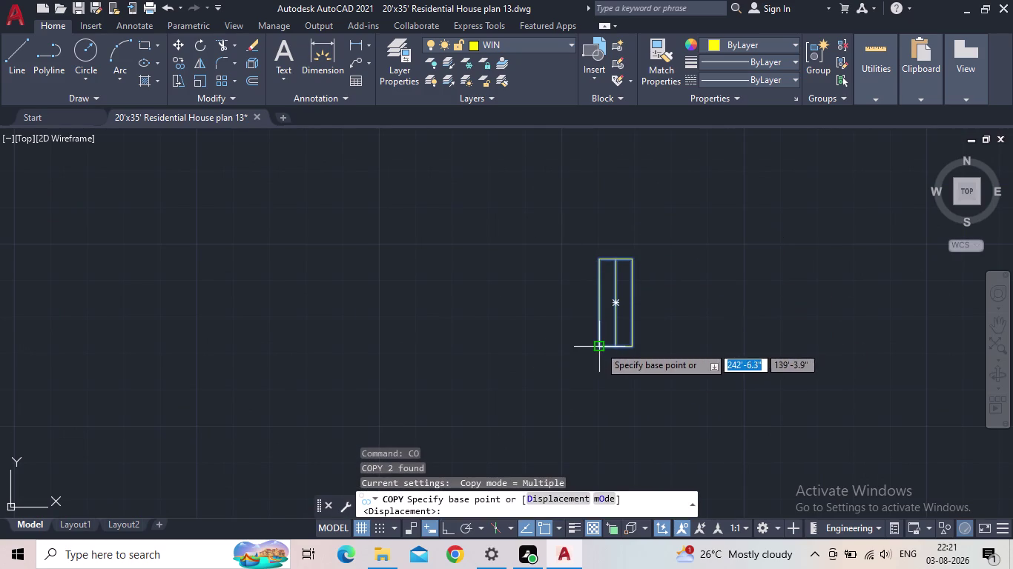
click(598, 348)
middle_drag(445, 424, 492, 393)
scroll(down, 3)
middle_drag(448, 383, 476, 321)
middle_drag(502, 420, 523, 342)
scroll(up, 3)
scroll(up, 3)
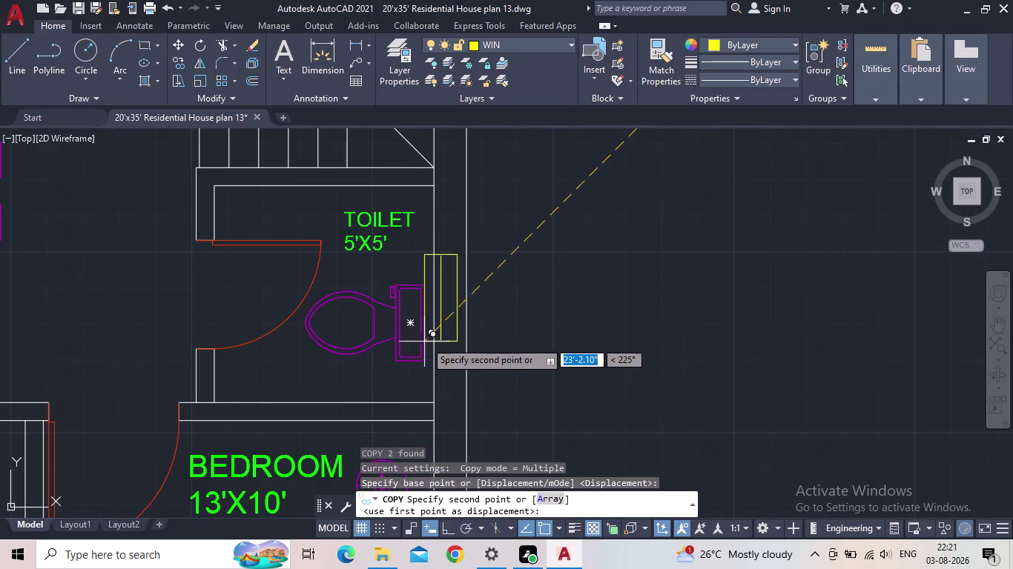
click(435, 348)
Place another window copy on the porch's left wall and end the COPY command.
scroll(down, 3)
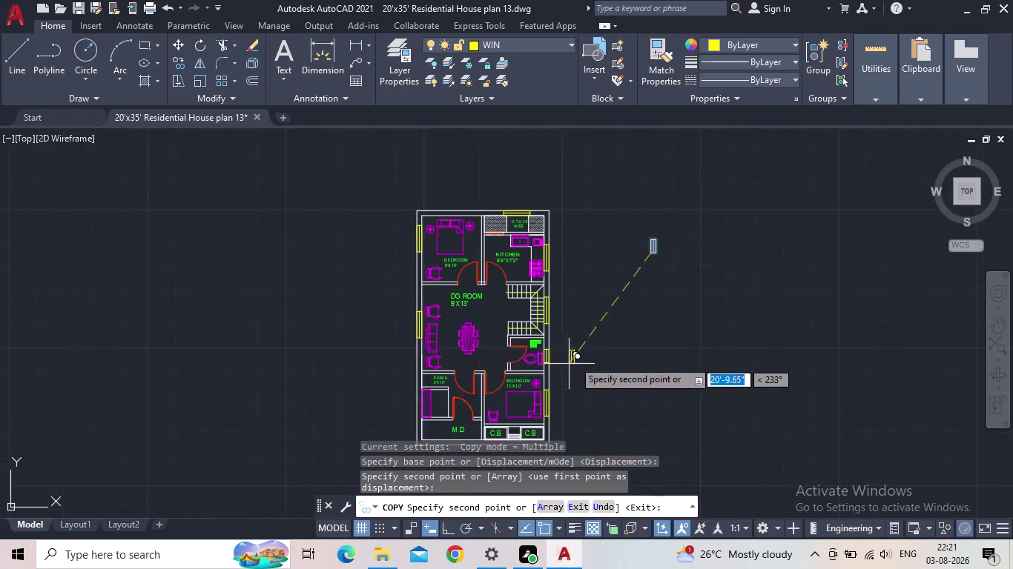
middle_drag(576, 359, 635, 291)
scroll(up, 3)
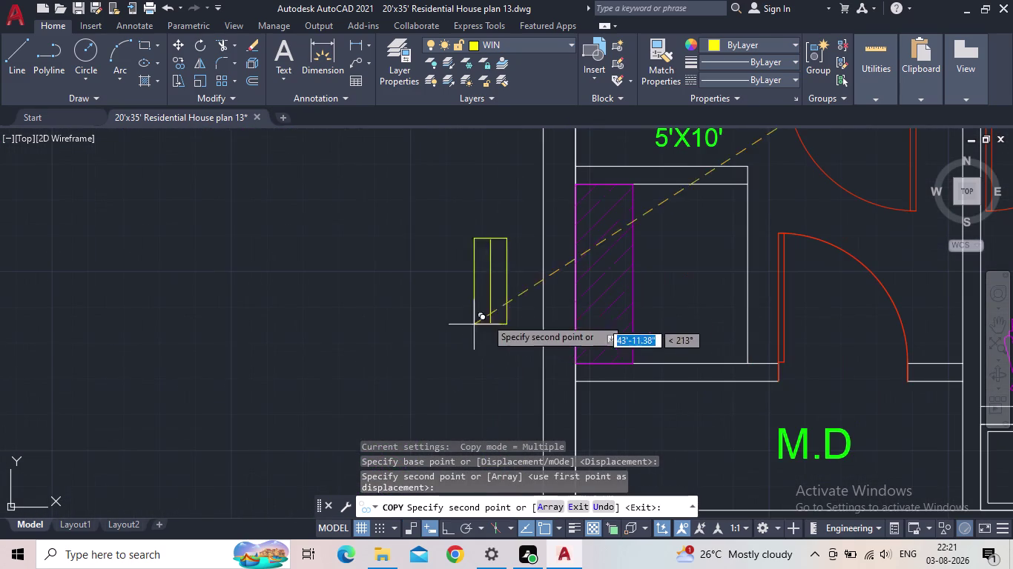
click(543, 324)
middle_drag(470, 394, 418, 436)
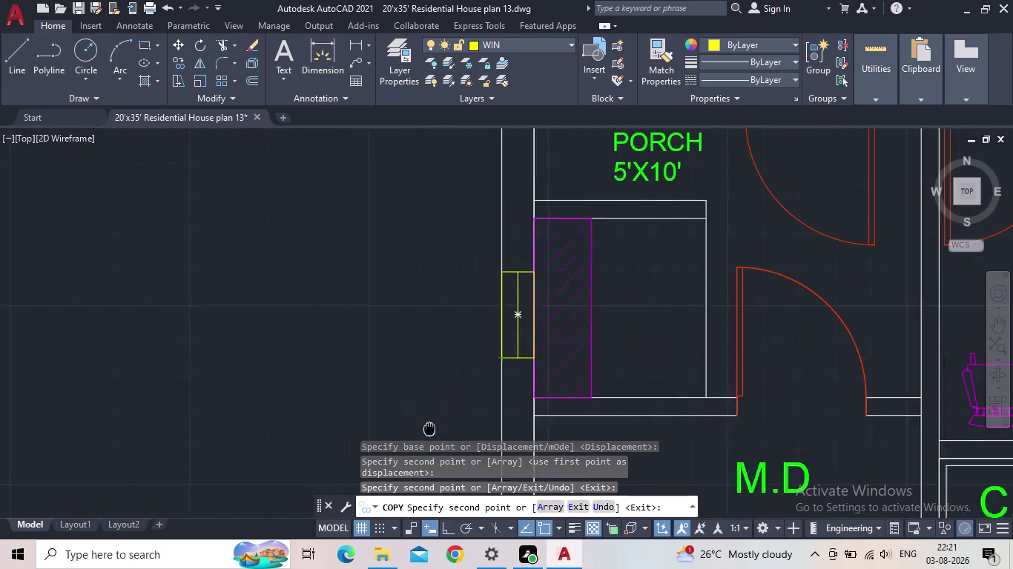
middle_drag(418, 437, 408, 444)
scroll(down, 3)
scroll(down, 3)
middle_drag(388, 357, 374, 479)
scroll(down, 3)
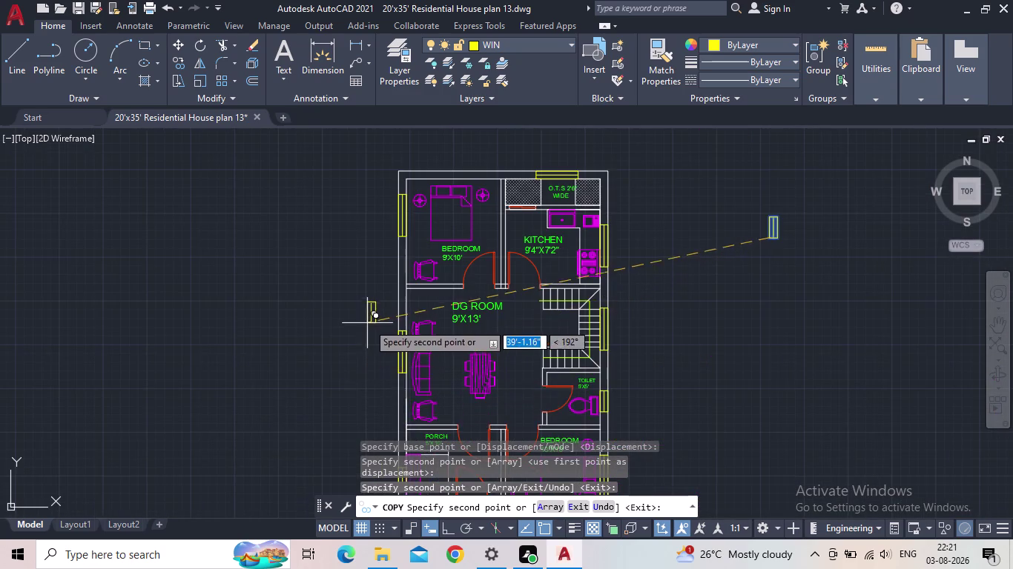
middle_drag(369, 324, 300, 384)
middle_drag(449, 365, 543, 302)
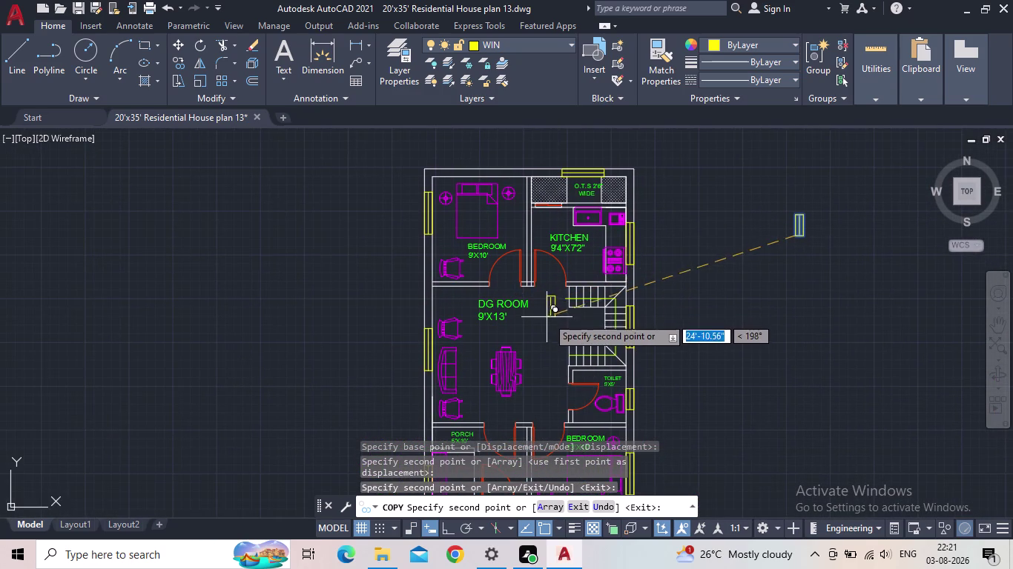
middle_drag(703, 322, 693, 281)
key(Escape)
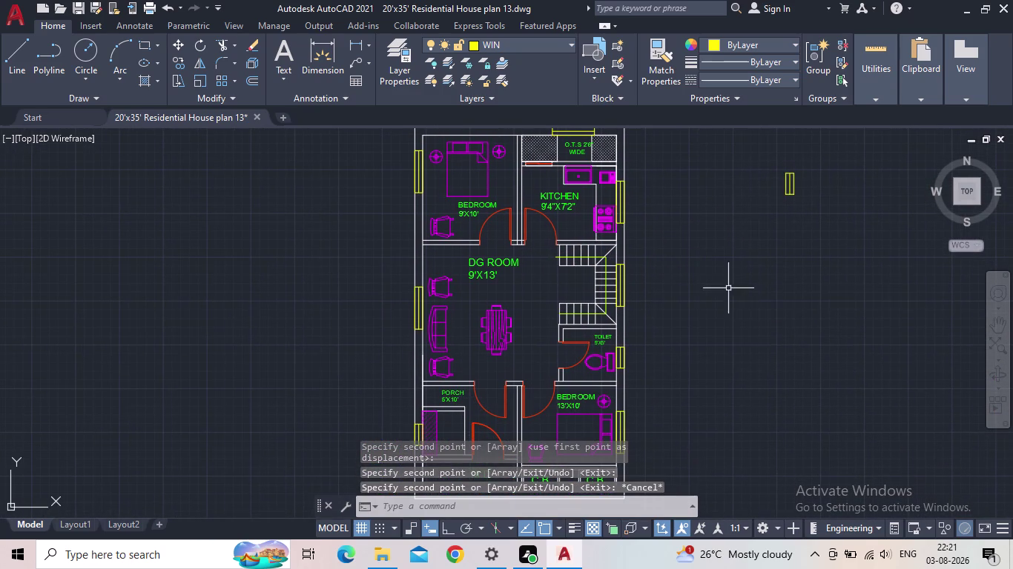
Erase the spare window copy lying outside the plan.
drag(791, 254, 789, 237)
click(746, 143)
key(Delete)
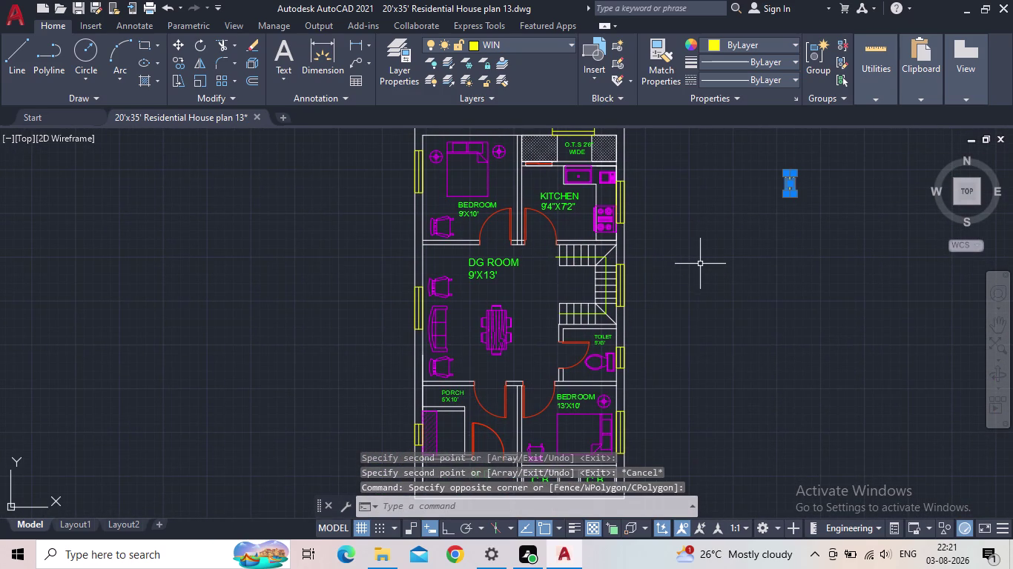
click(76, 4)
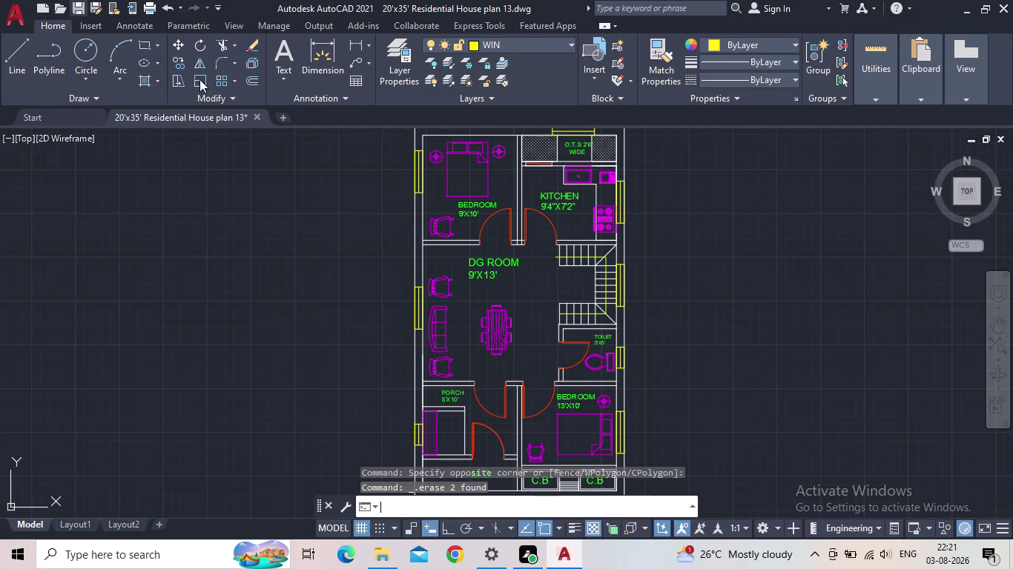
With TR, trim the overlapping wall lines at the bedroom corner and beside the O.T.S shaft.
key(t)
key(r)
key(space)
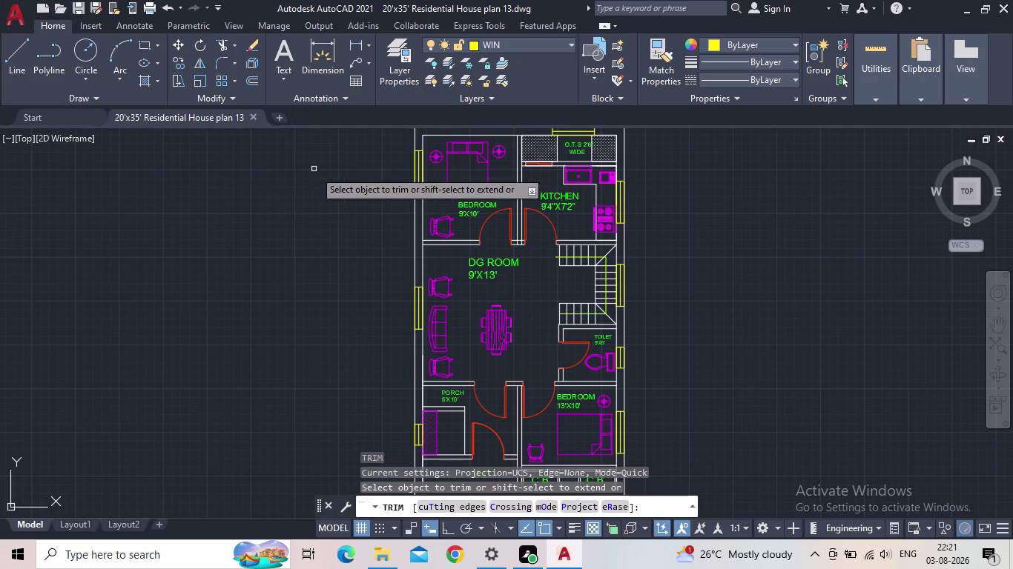
middle_drag(317, 175, 202, 284)
scroll(up, 3)
scroll(up, 3)
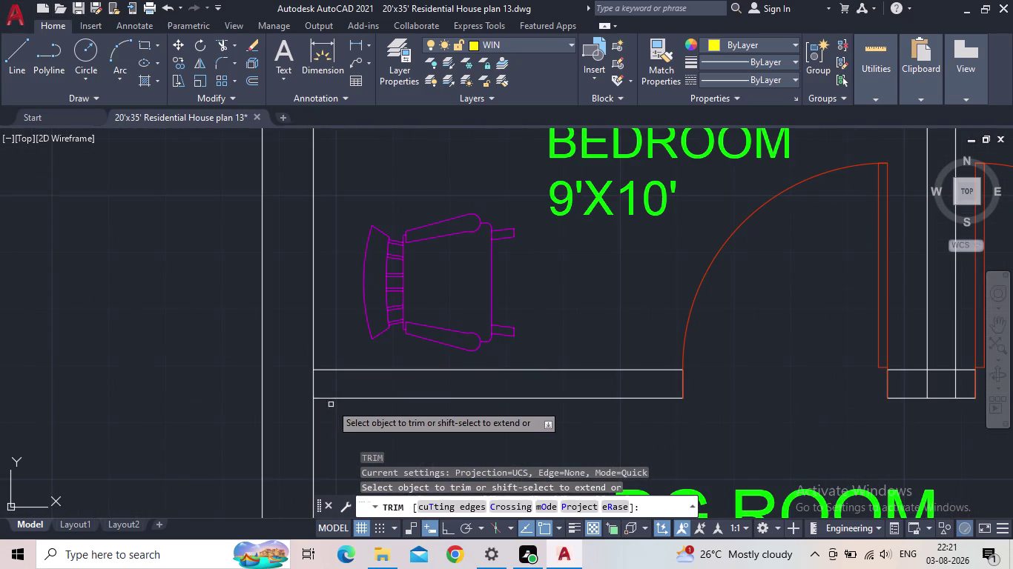
click(325, 389)
click(303, 384)
scroll(down, 3)
scroll(down, 3)
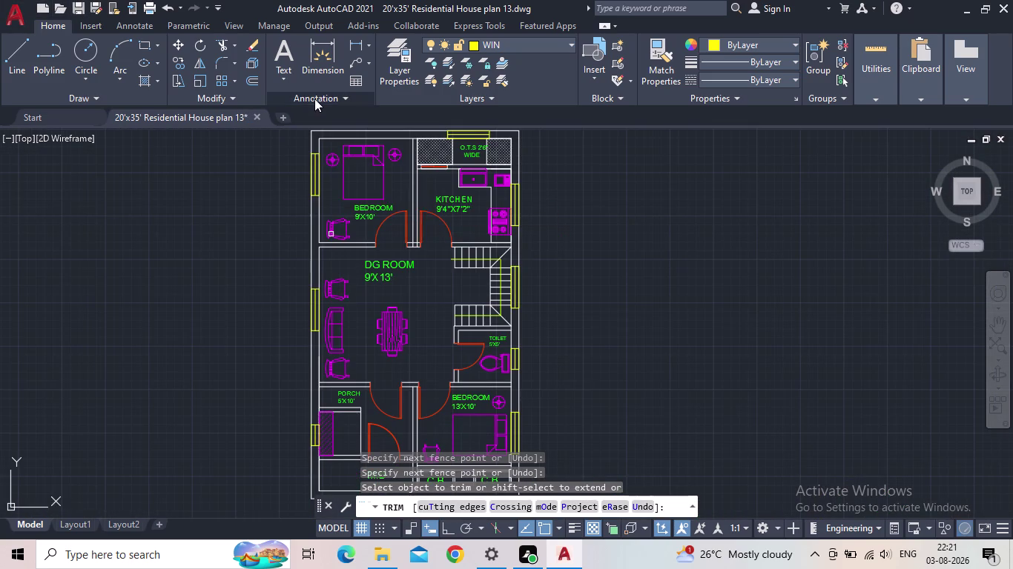
scroll(up, 3)
middle_drag(315, 99, 324, 237)
middle_drag(316, 211, 215, 360)
scroll(up, 3)
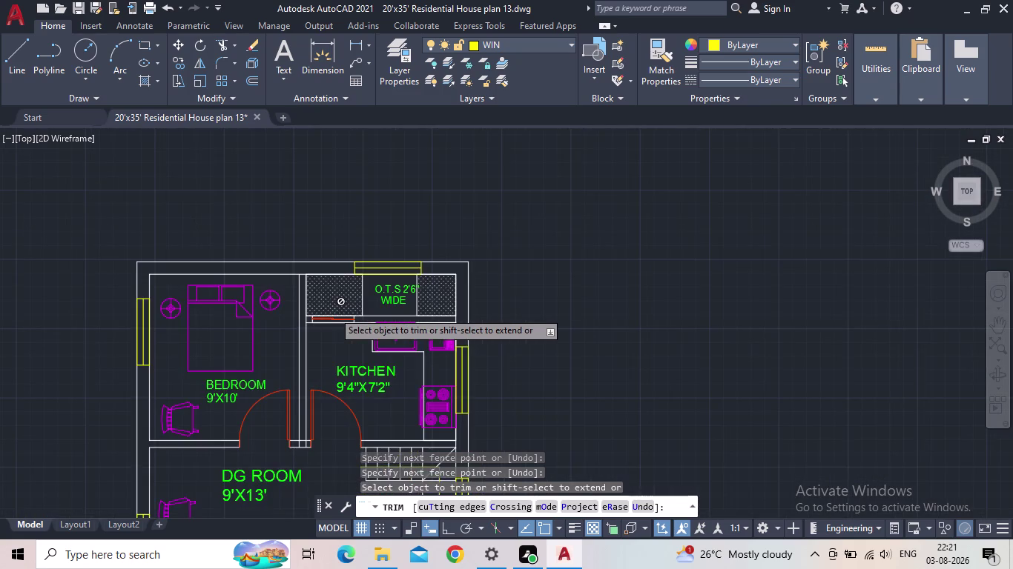
scroll(up, 3)
scroll(up, 3)
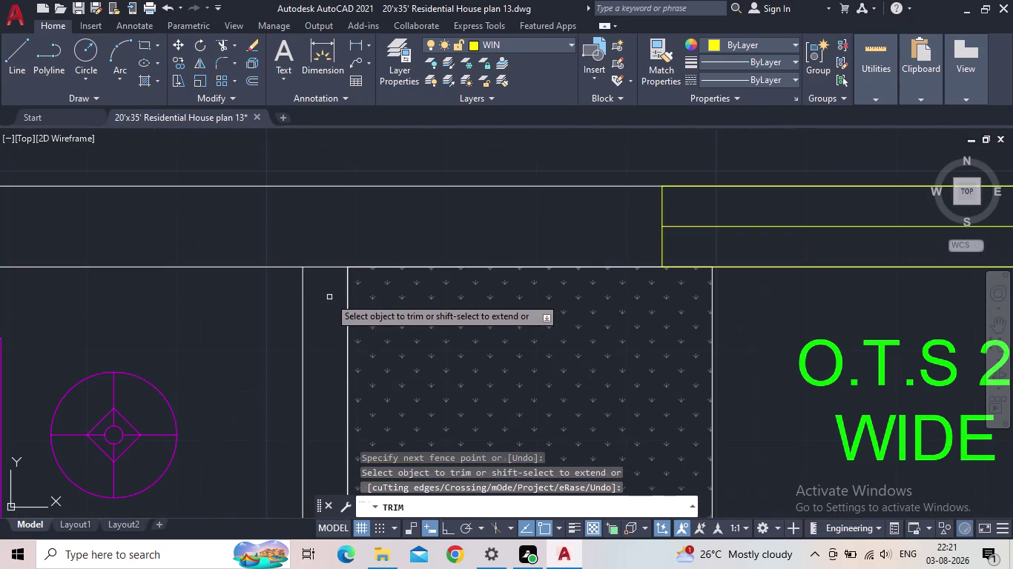
drag(330, 297, 327, 283)
click(317, 236)
Trim the wall lines at the kitchen doorway and between the two door openings.
scroll(down, 3)
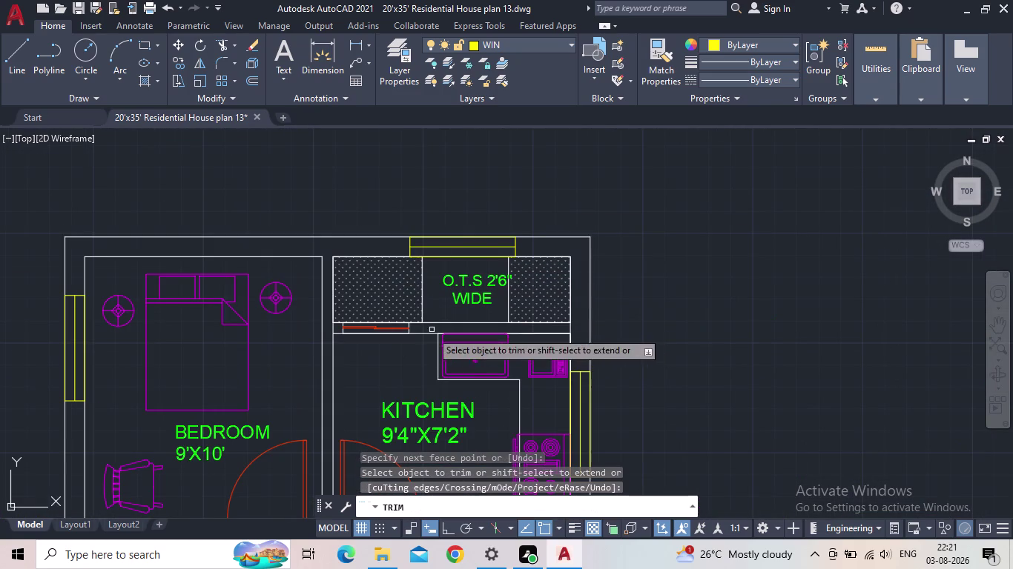
middle_drag(617, 318, 611, 218)
scroll(up, 3)
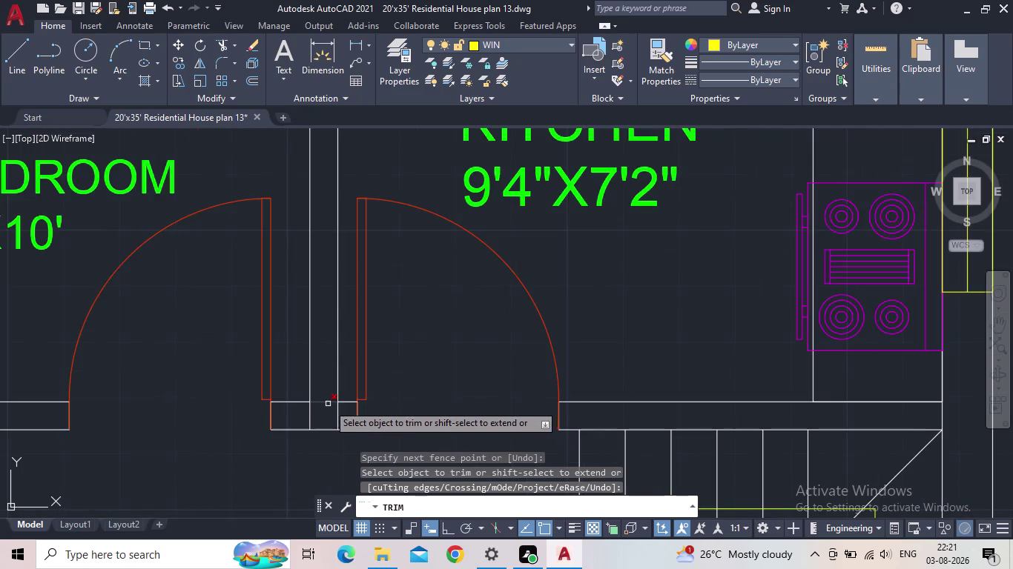
scroll(up, 3)
click(324, 398)
drag(323, 379, 322, 386)
click(313, 405)
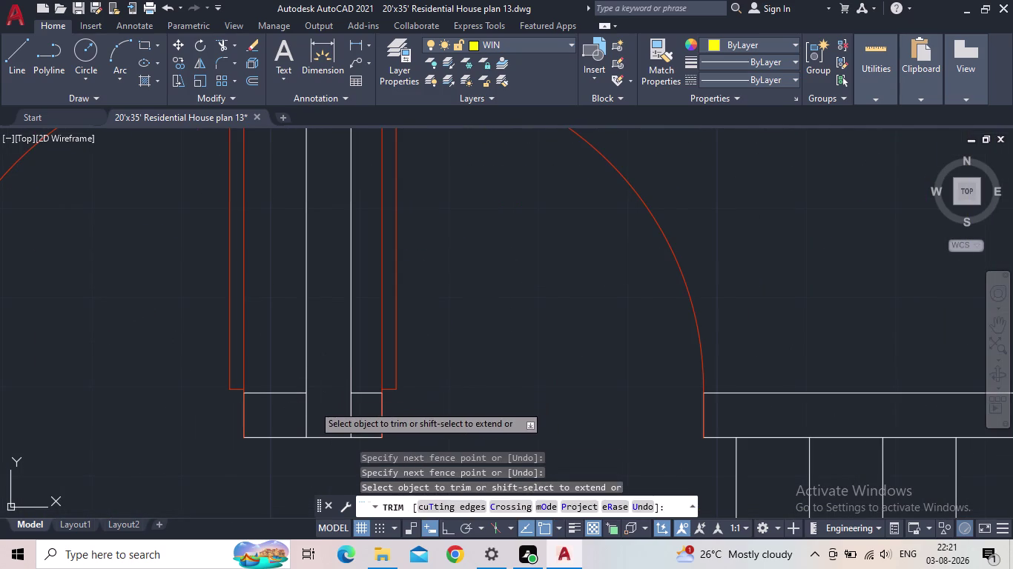
click(281, 414)
drag(362, 422, 337, 419)
click(312, 414)
Trim the wall line at the rear bedroom doorway near the staircase and toilet.
scroll(down, 3)
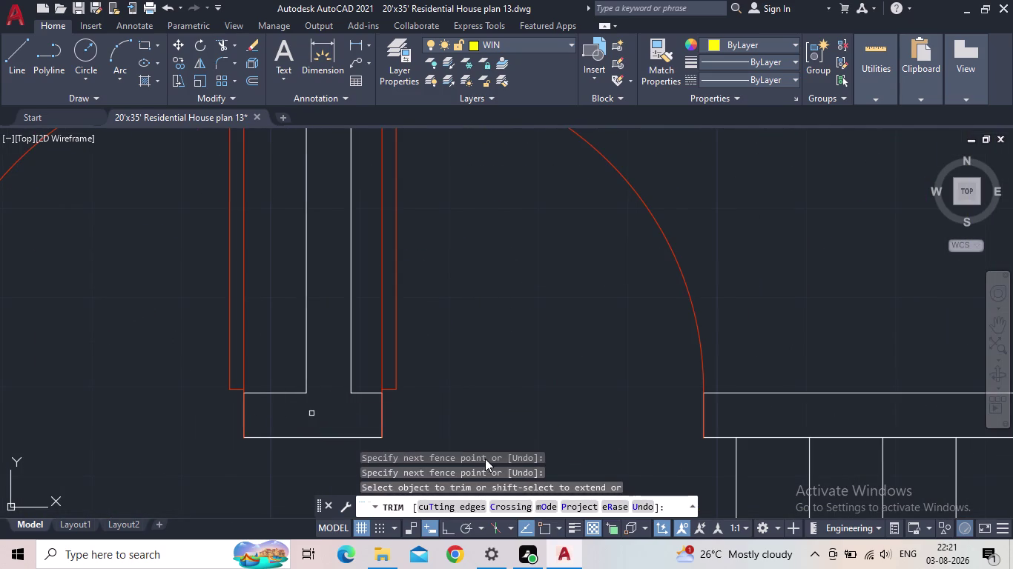
scroll(down, 3)
middle_drag(496, 422, 238, 332)
scroll(down, 3)
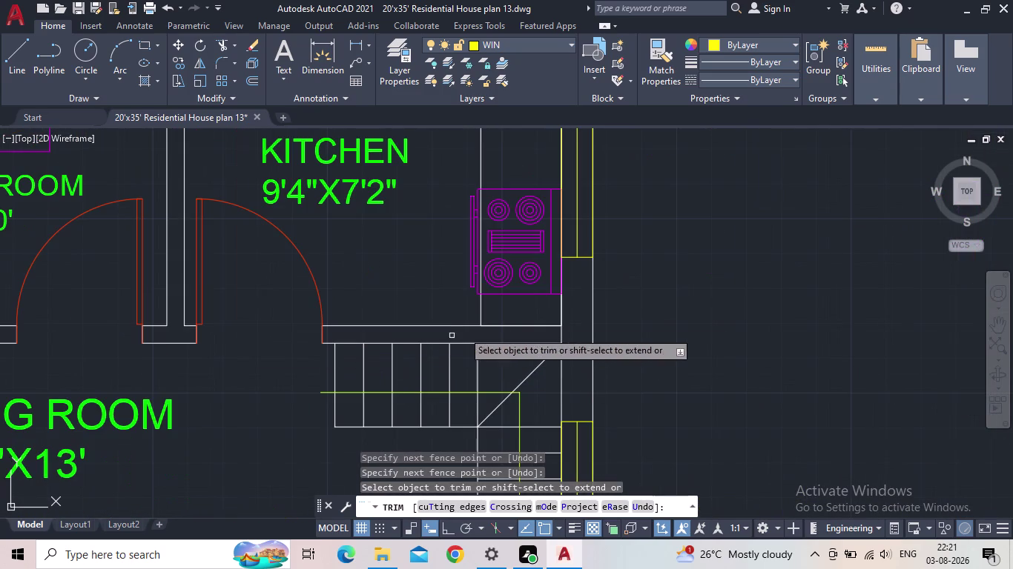
scroll(up, 3)
scroll(up, 3)
scroll(down, 3)
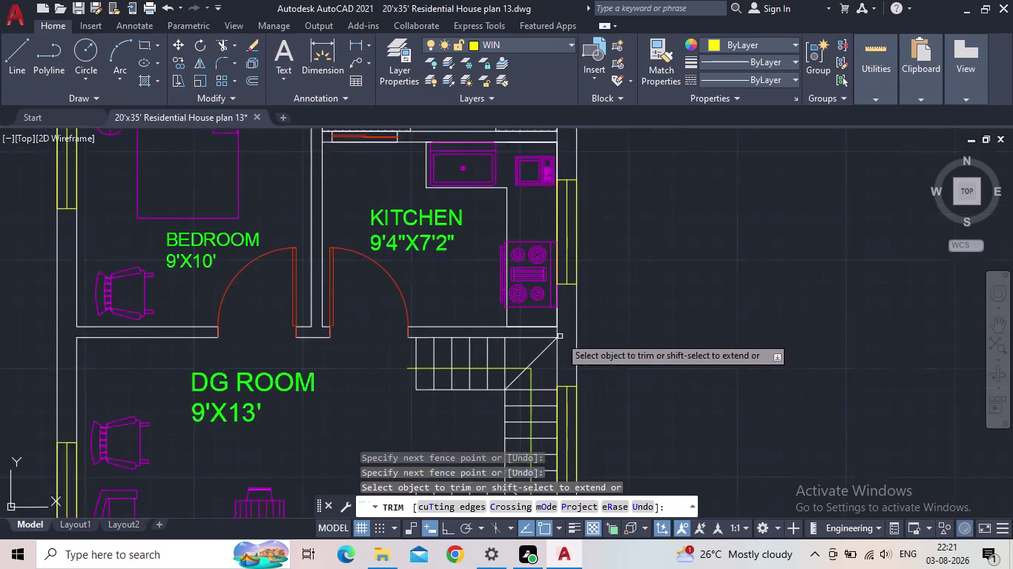
middle_drag(559, 337, 468, 261)
middle_drag(471, 351, 459, 217)
middle_drag(471, 310, 490, 262)
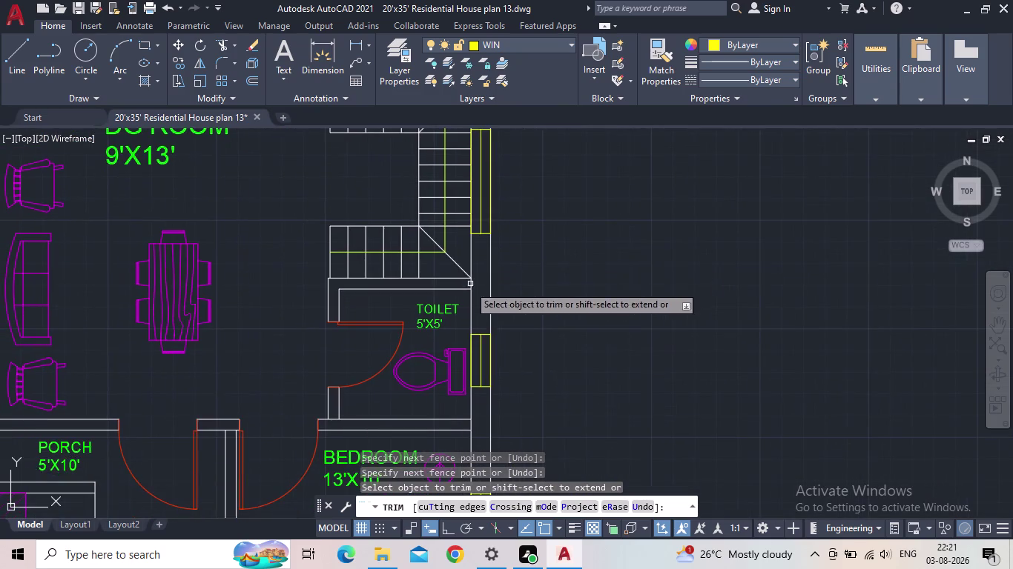
middle_drag(435, 340, 492, 241)
scroll(up, 3)
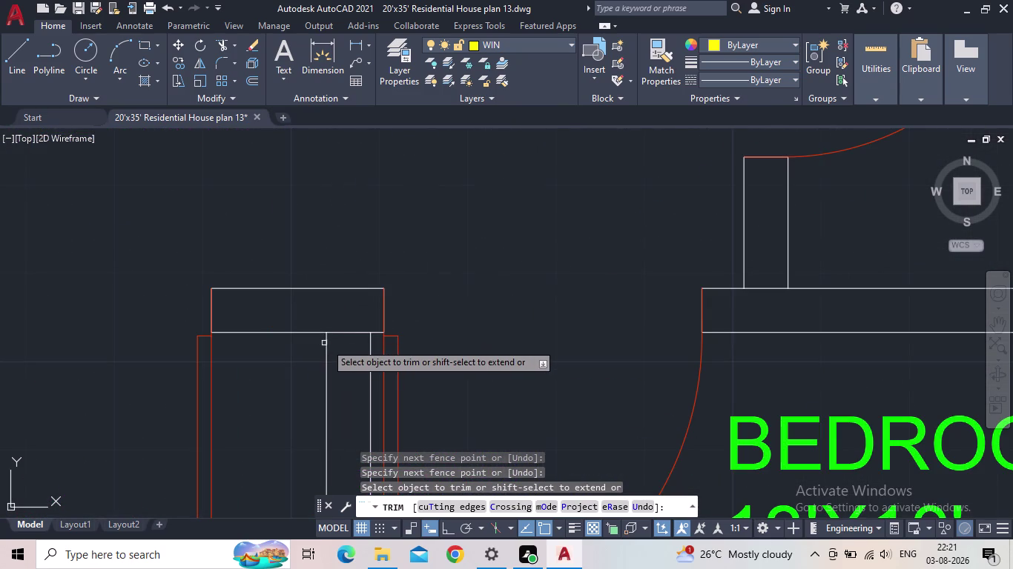
click(341, 341)
click(342, 321)
Trim the wall lines beside the main door and above the C.B cupboards.
scroll(down, 3)
scroll(down, 3)
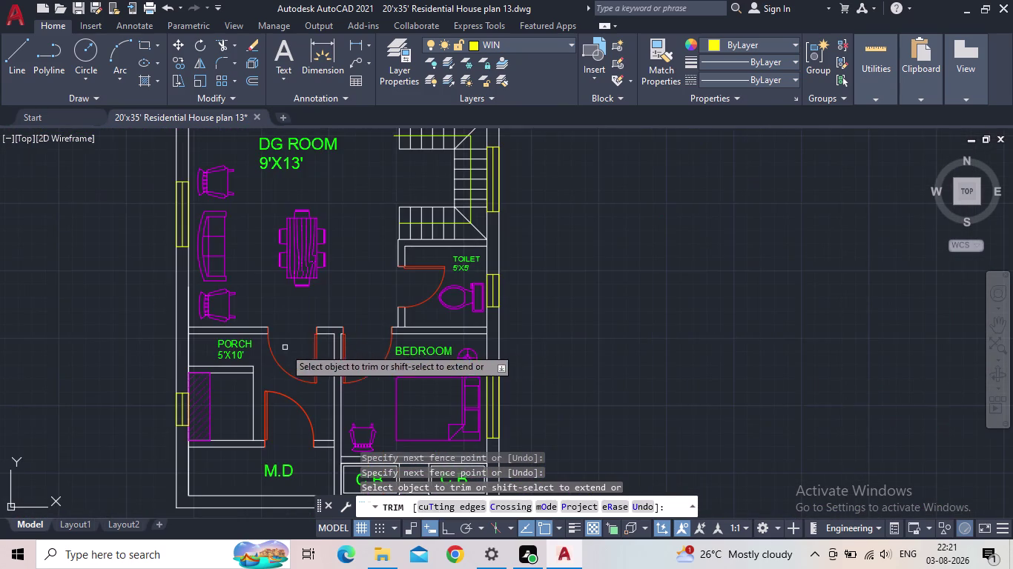
middle_drag(290, 372, 234, 254)
scroll(up, 3)
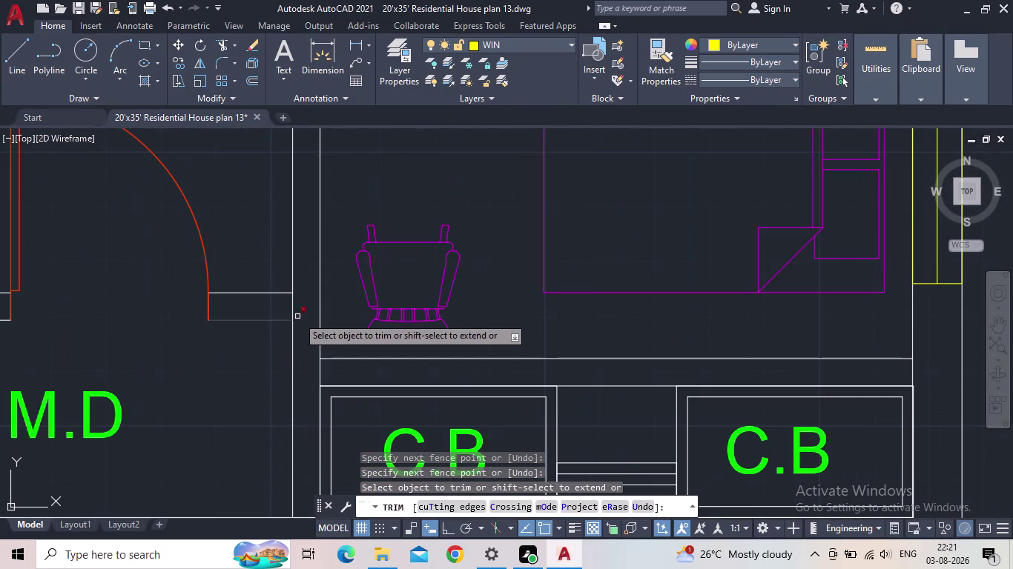
click(301, 315)
click(288, 312)
scroll(down, 3)
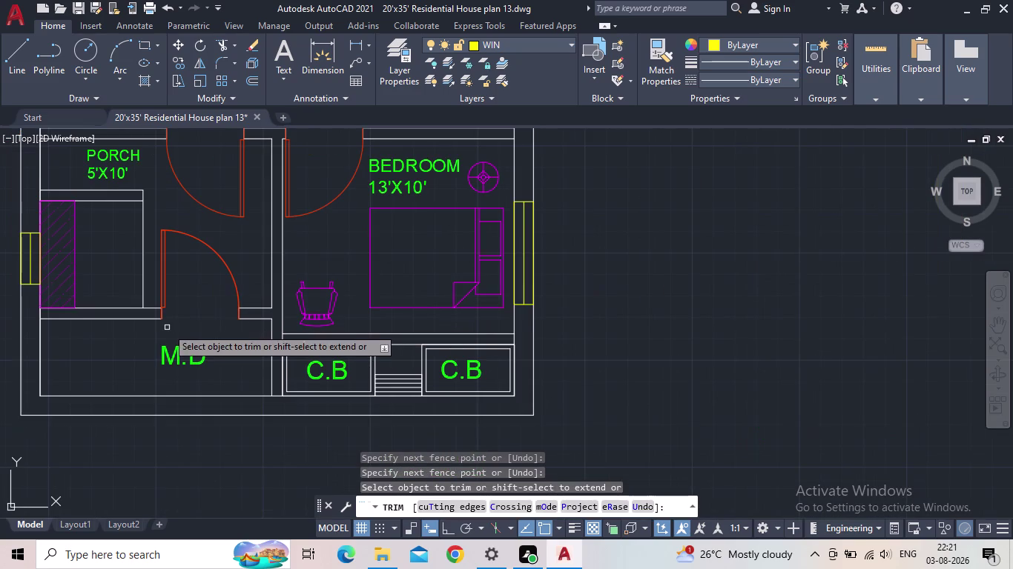
middle_drag(261, 349, 200, 266)
scroll(up, 3)
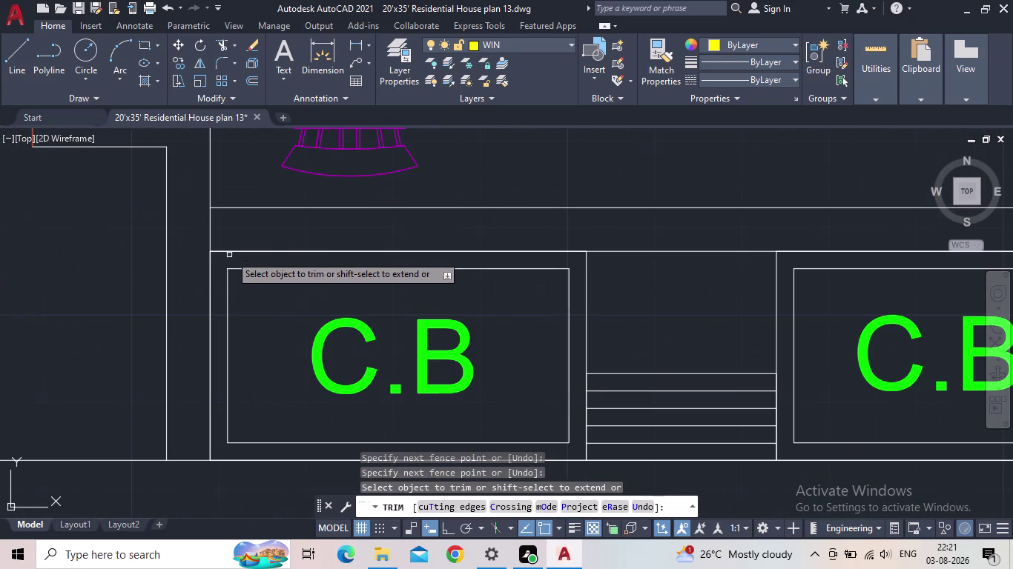
click(233, 241)
click(208, 237)
scroll(down, 3)
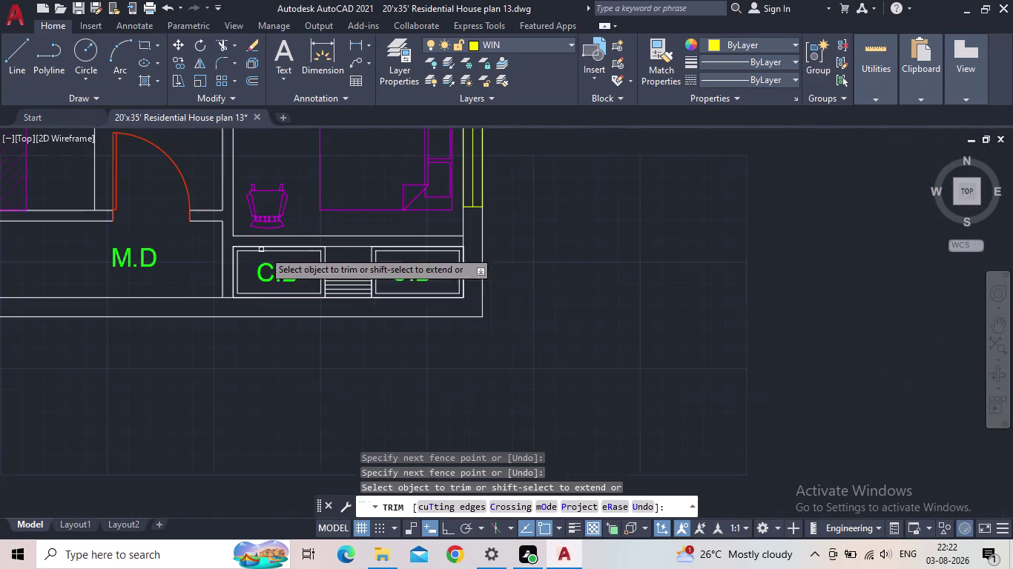
scroll(down, 3)
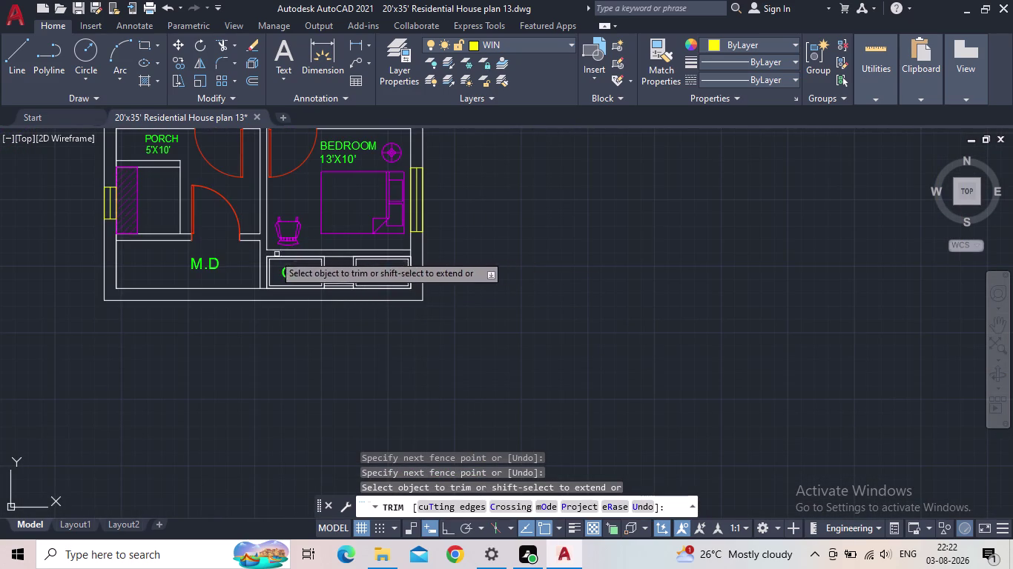
scroll(up, 3)
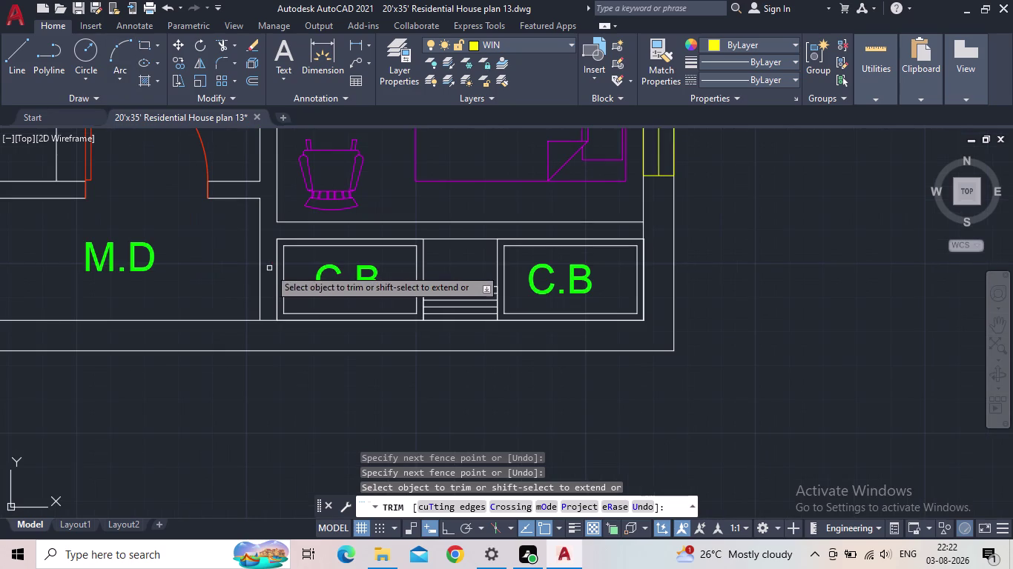
End trimming and make FLOOR the current layer.
key(Escape)
key(l)
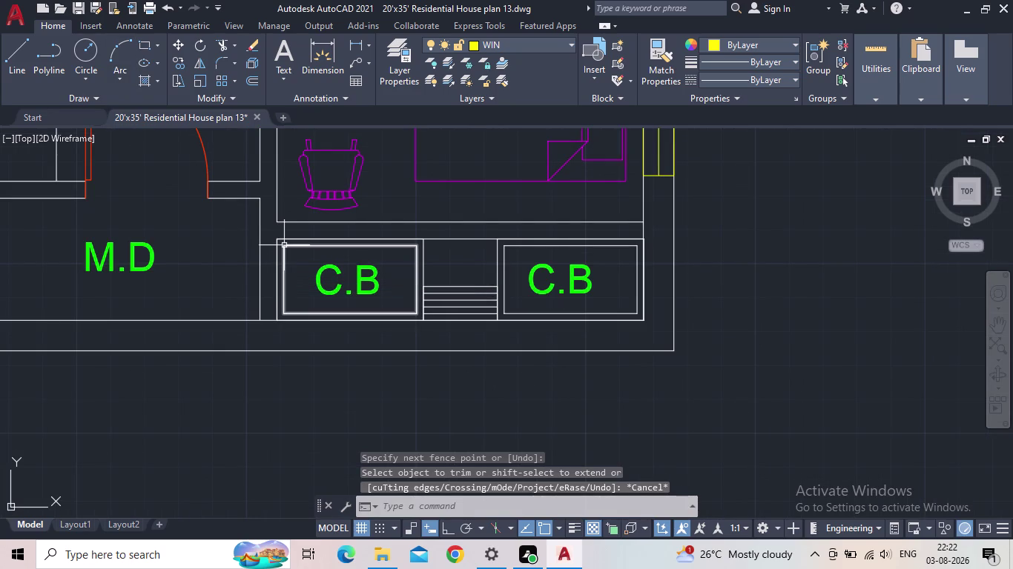
key(Return)
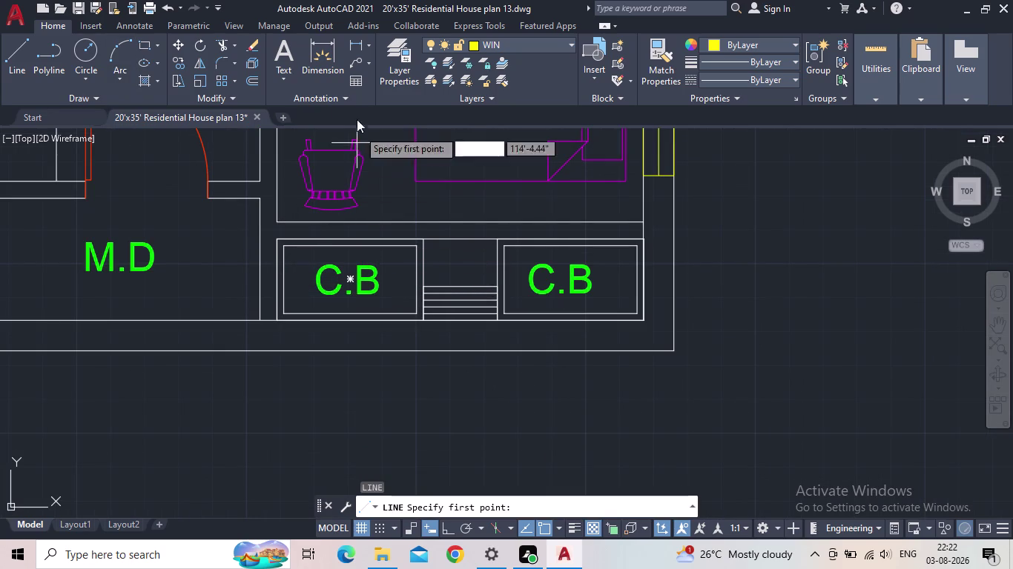
click(395, 72)
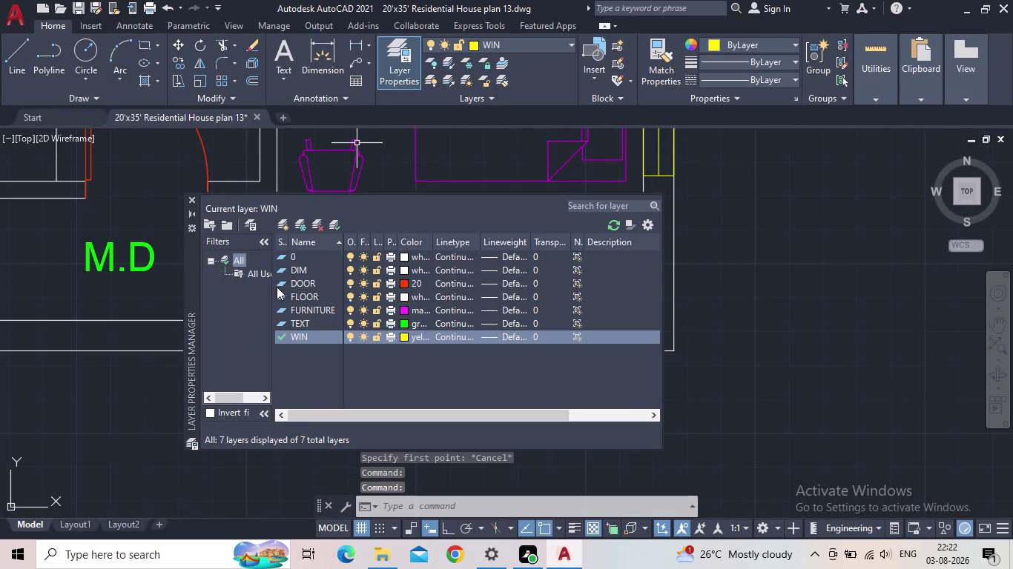
double_click(282, 295)
click(189, 203)
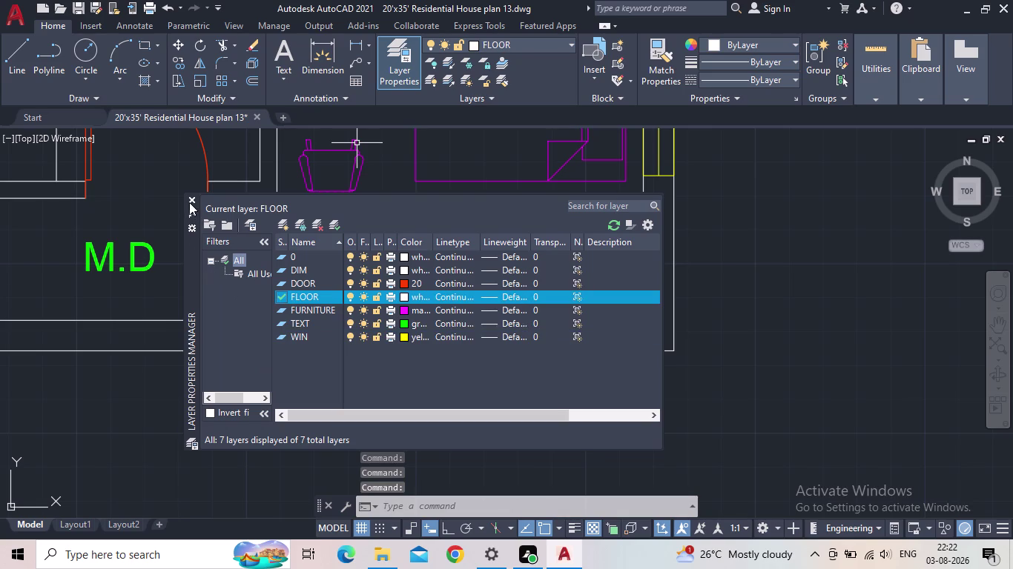
Start a line at the cupboard wall corner, then cancel it.
key(l)
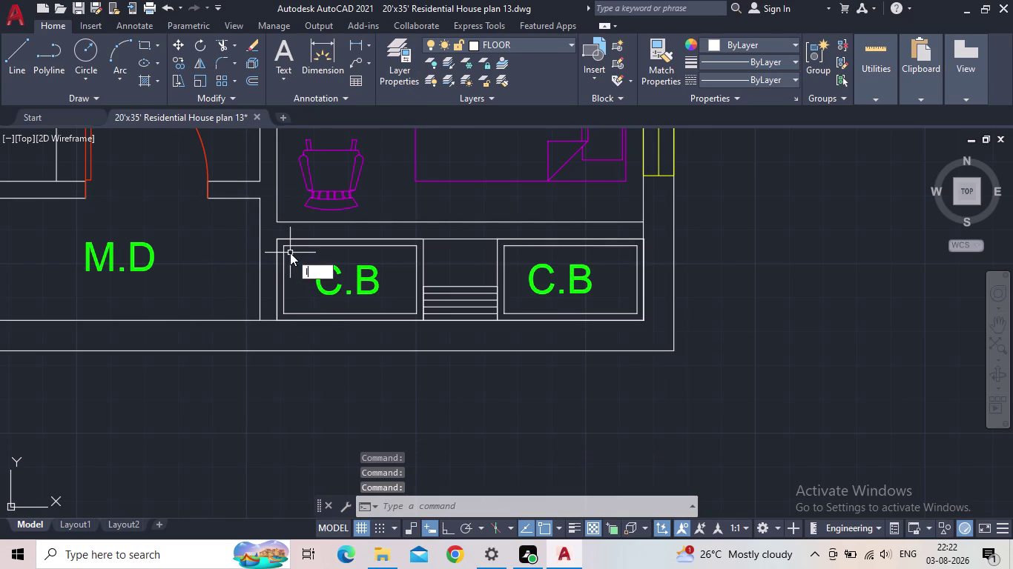
key(space)
scroll(up, 3)
click(270, 240)
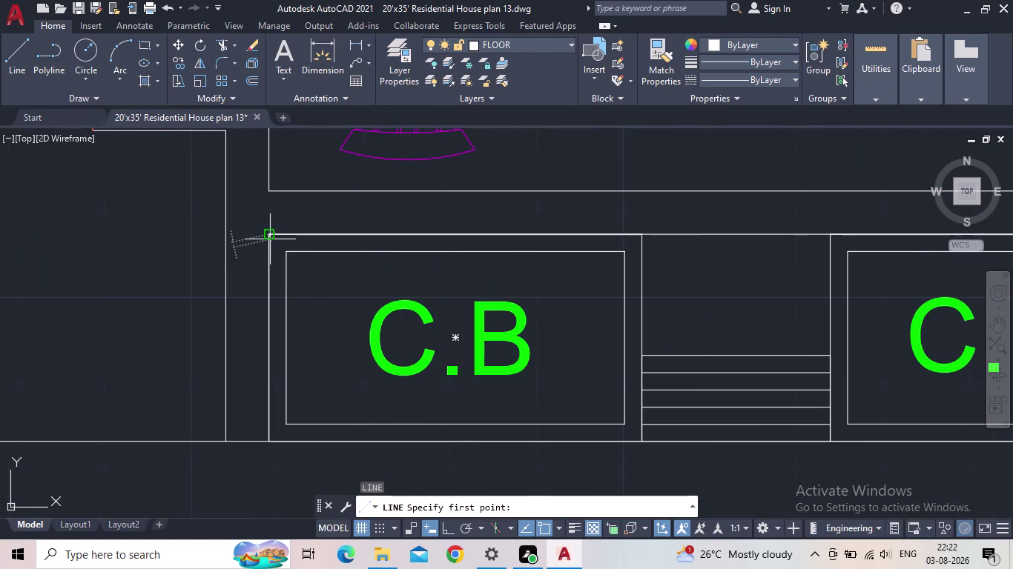
click(269, 187)
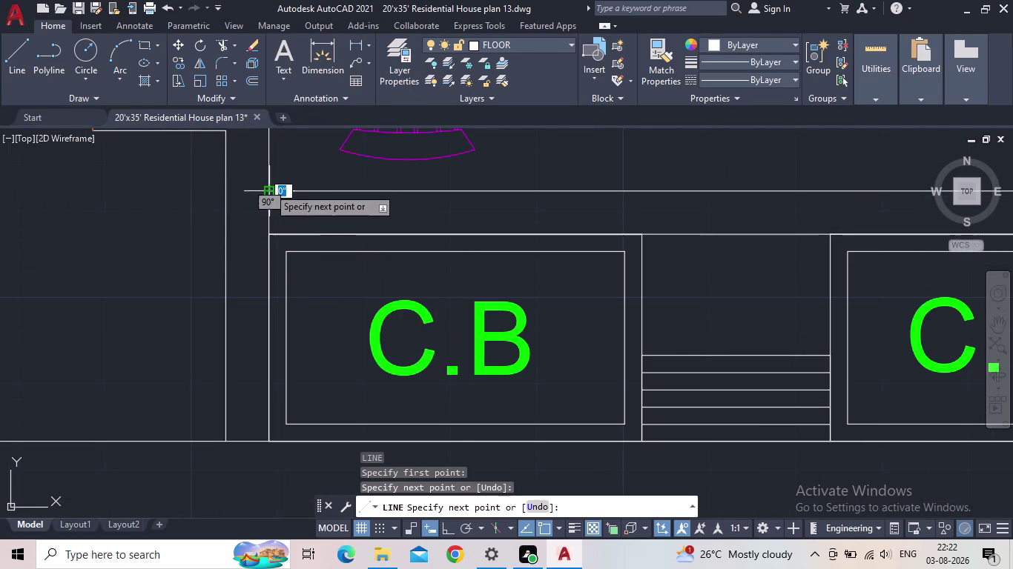
key(Escape)
scroll(down, 3)
middle_drag(297, 229, 248, 322)
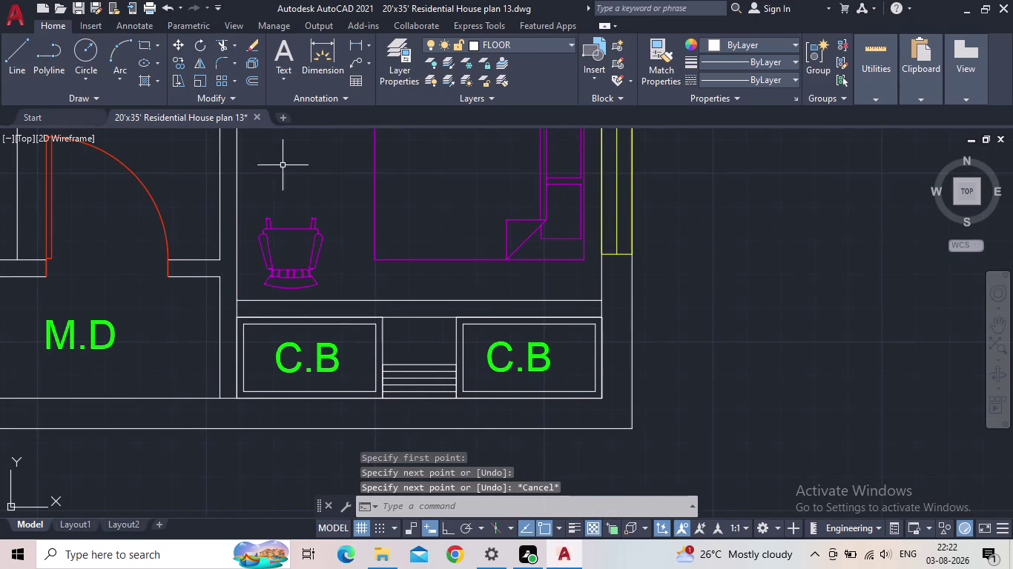
Restart TRIM and pan across the floor plan, then cancel the trim.
text(tr)
key(space)
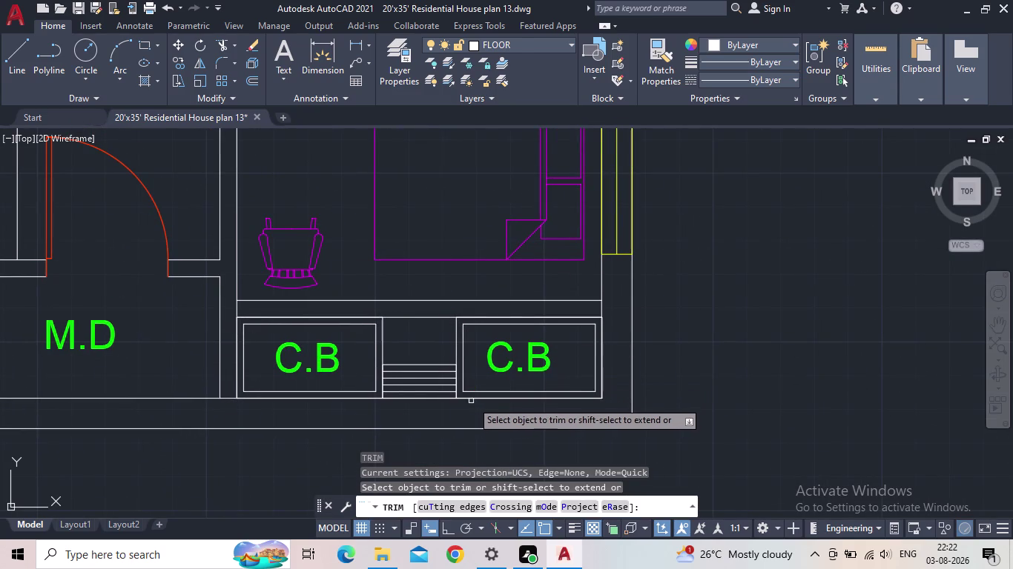
scroll(down, 3)
middle_drag(476, 401, 476, 479)
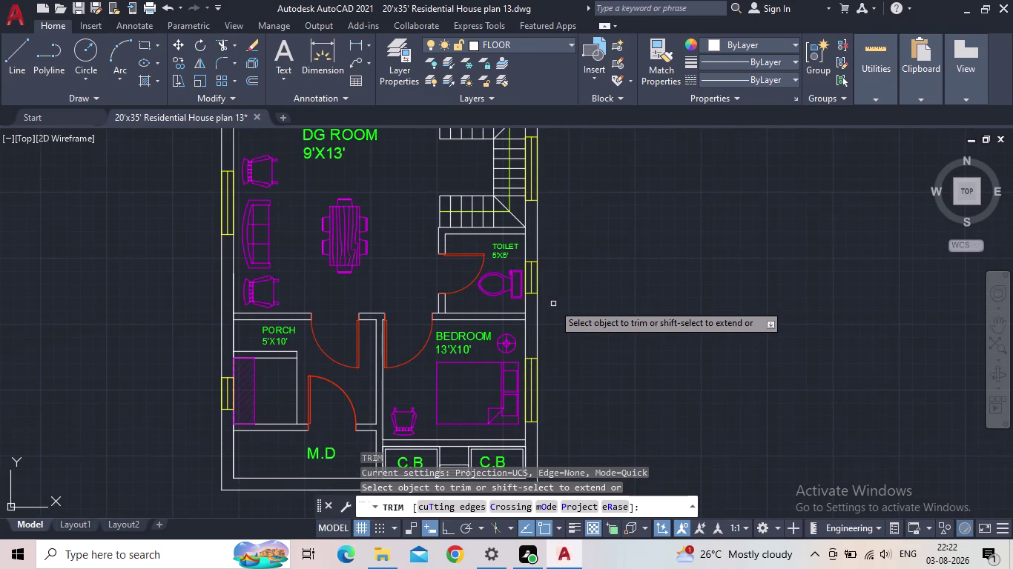
scroll(down, 3)
middle_drag(572, 318, 562, 382)
key(Escape)
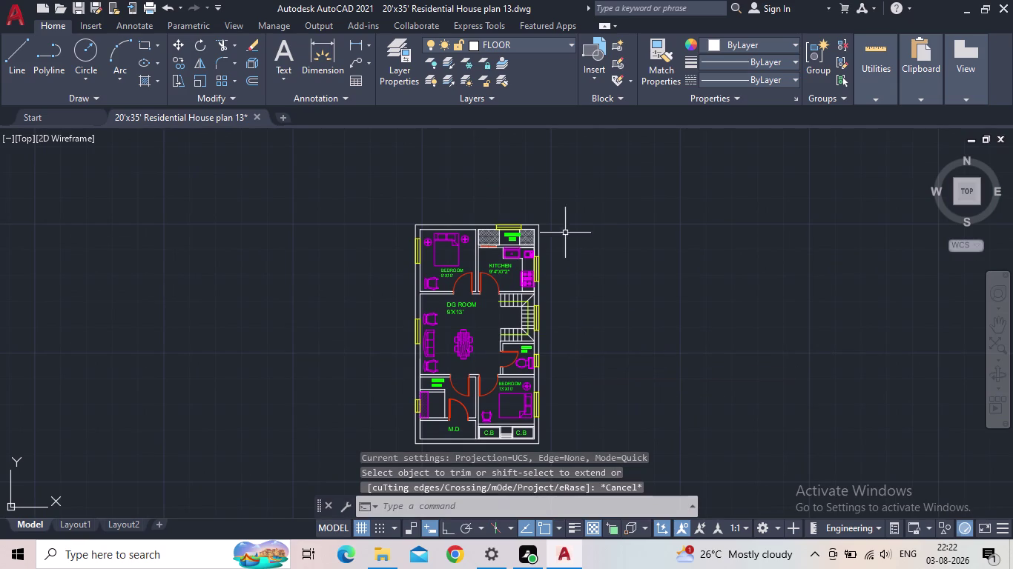
Save the house plan drawing from the Quick Access Toolbar.
click(82, 6)
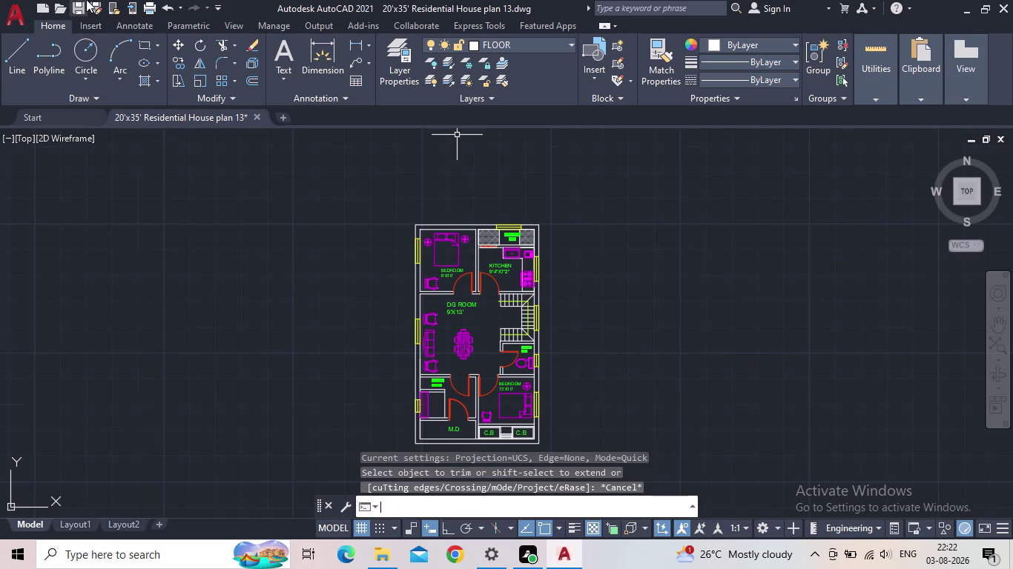
click(386, 57)
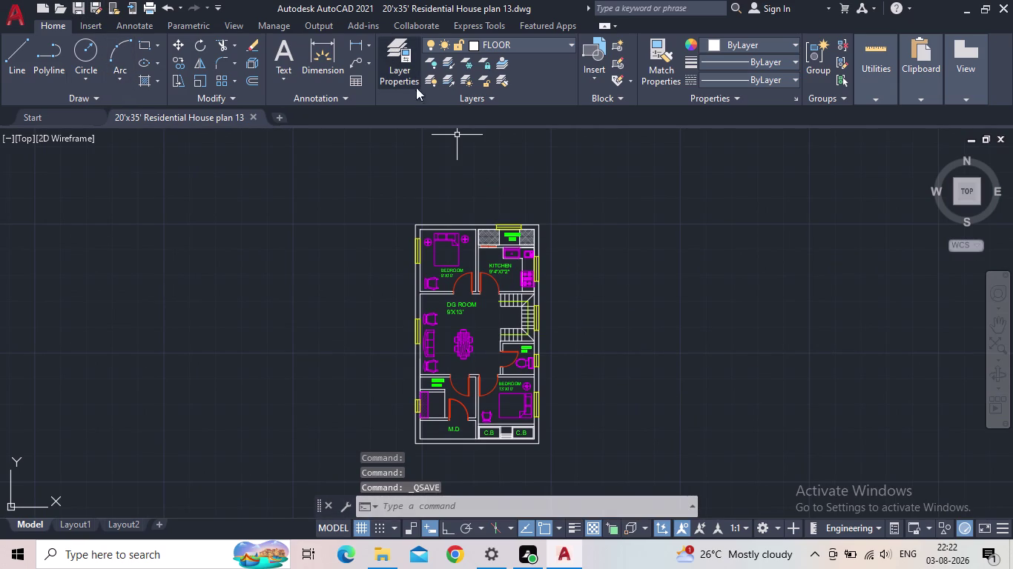
click(399, 83)
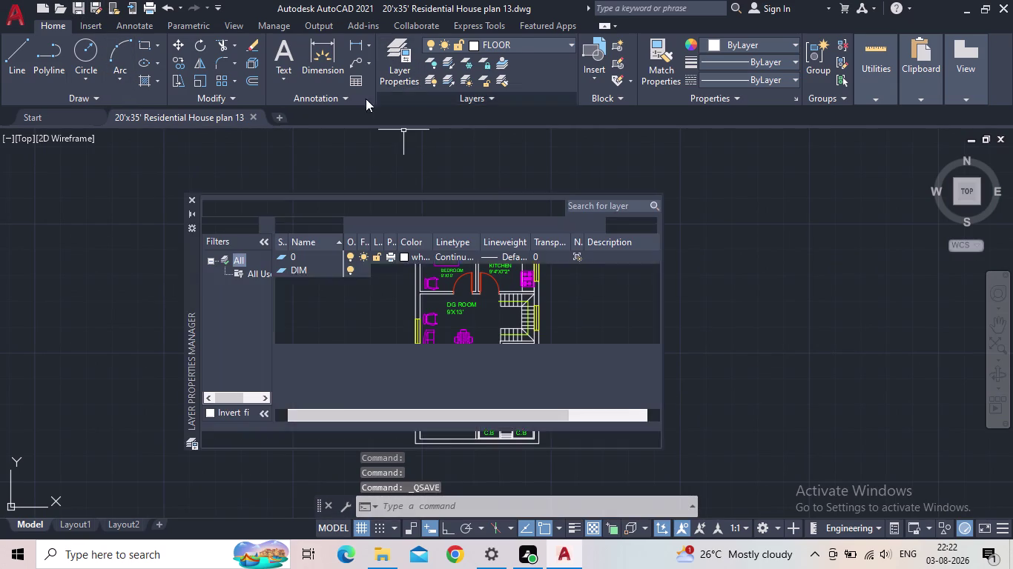
Set DIM as the current layer and recolour it cyan in Layer Properties.
click(281, 269)
click(280, 269)
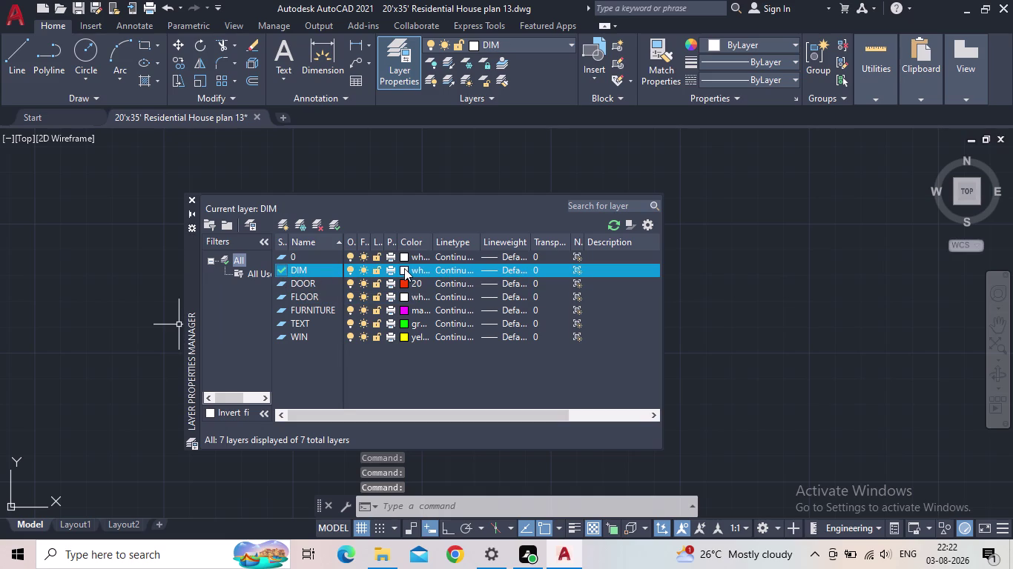
click(404, 268)
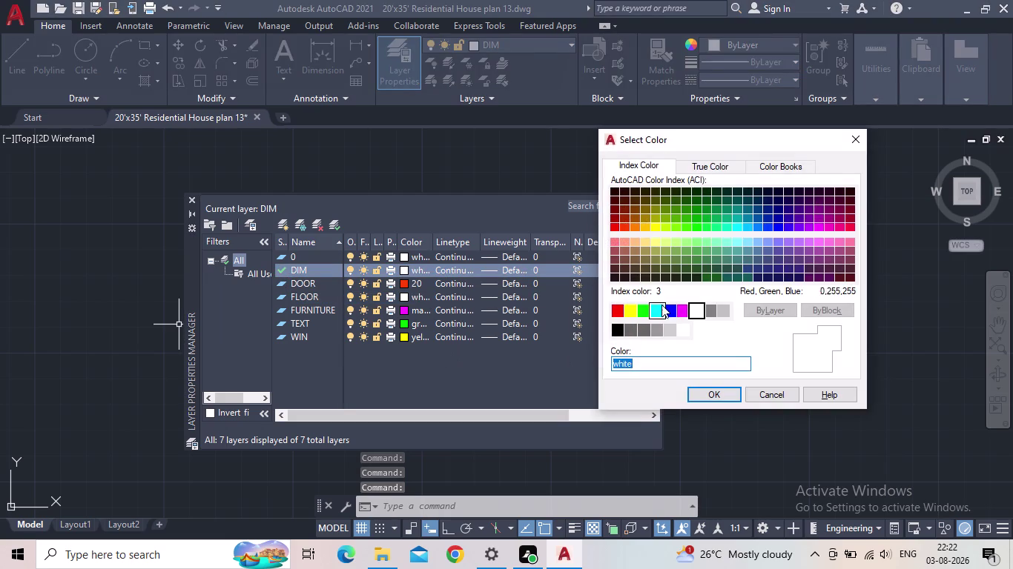
click(660, 311)
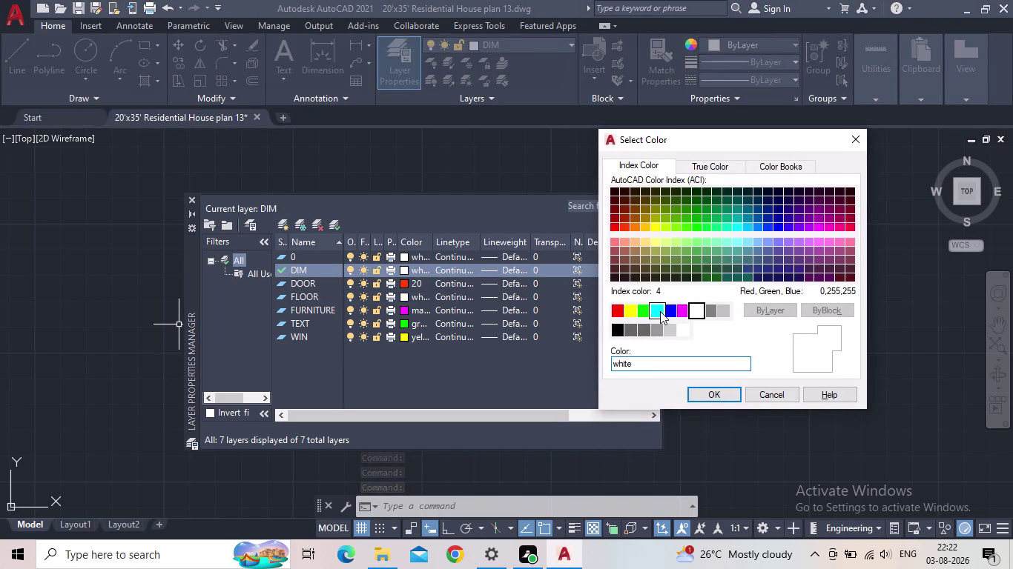
click(700, 395)
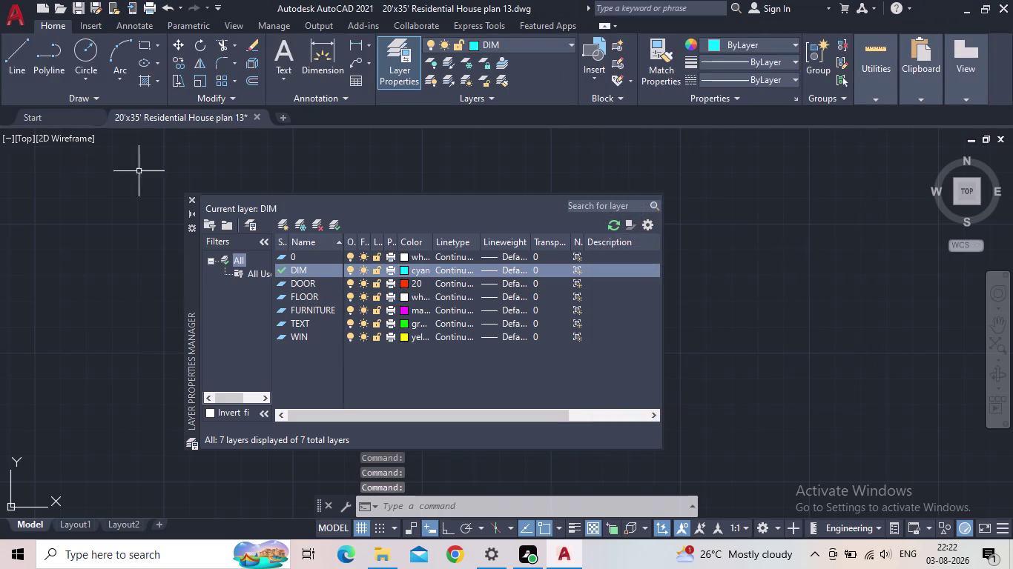
click(191, 197)
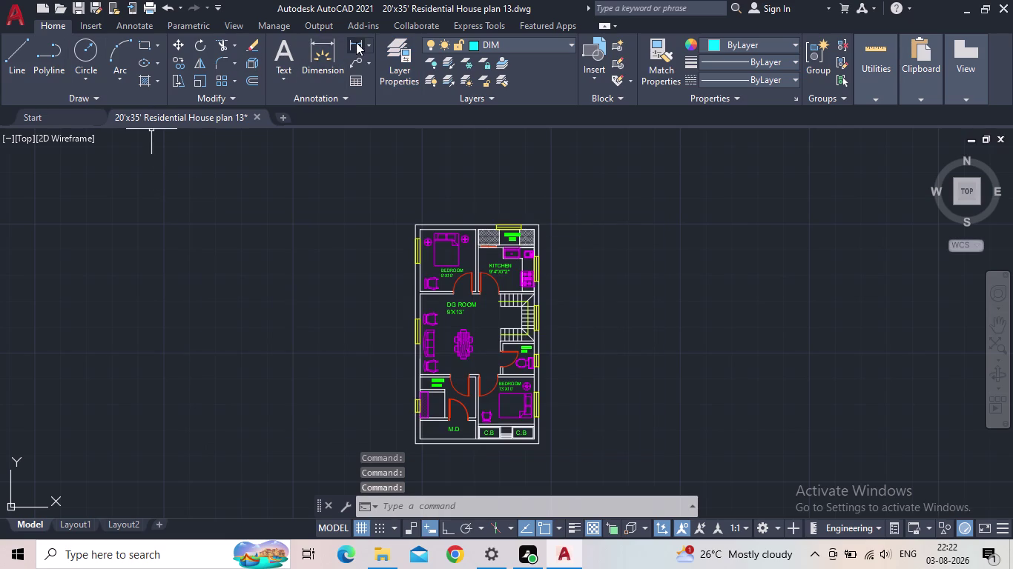
Start a linear dimension from the house's top-left corner to its bottom-left corner.
click(356, 42)
scroll(up, 3)
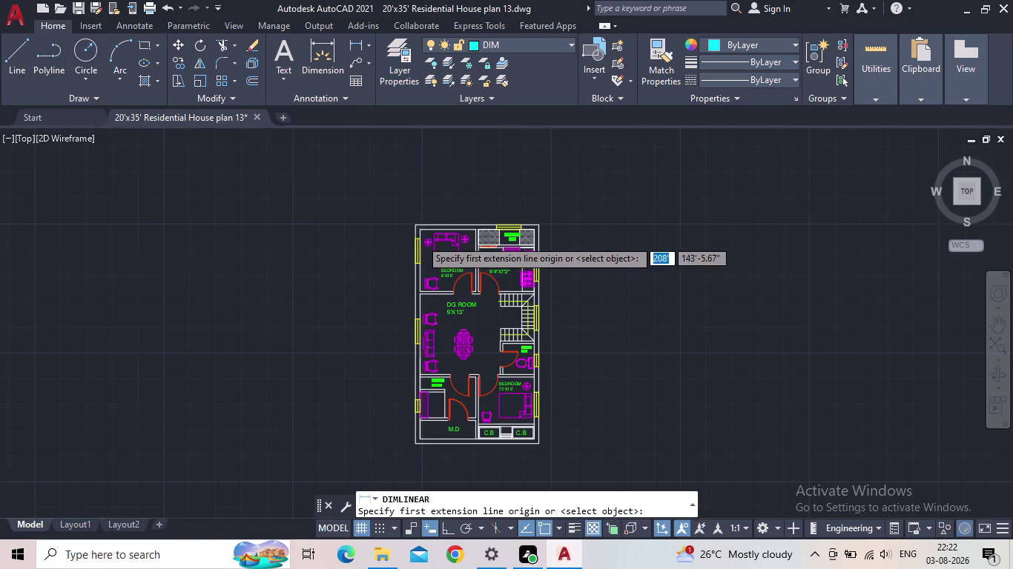
scroll(up, 3)
click(397, 179)
middle_drag(444, 294, 412, 137)
scroll(down, 3)
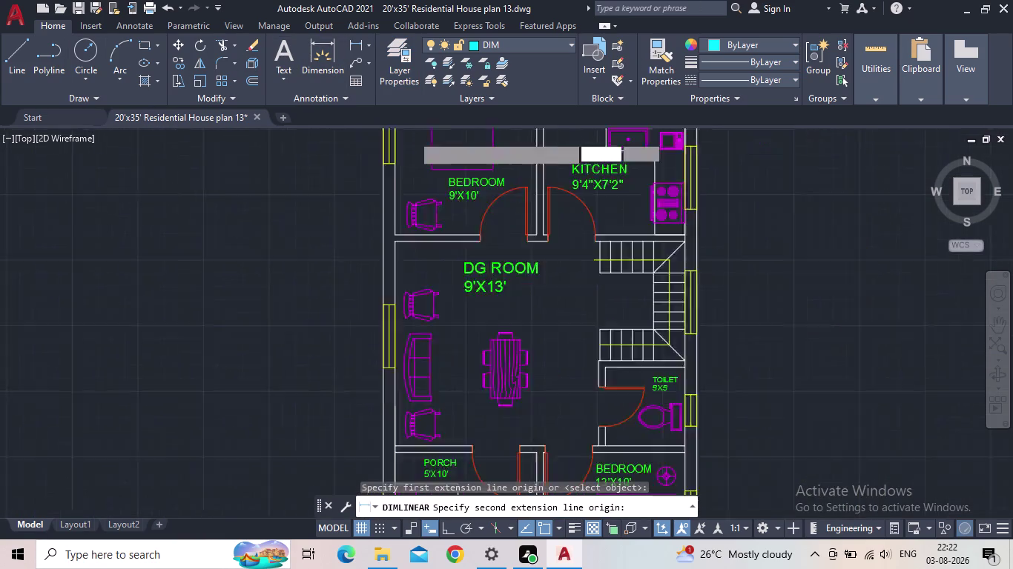
scroll(up, 3)
click(390, 315)
Place the 35'-4" overall length dimension left of the plan's left wall.
middle_drag(347, 301, 377, 446)
scroll(down, 3)
scroll(up, 3)
scroll(up, 3)
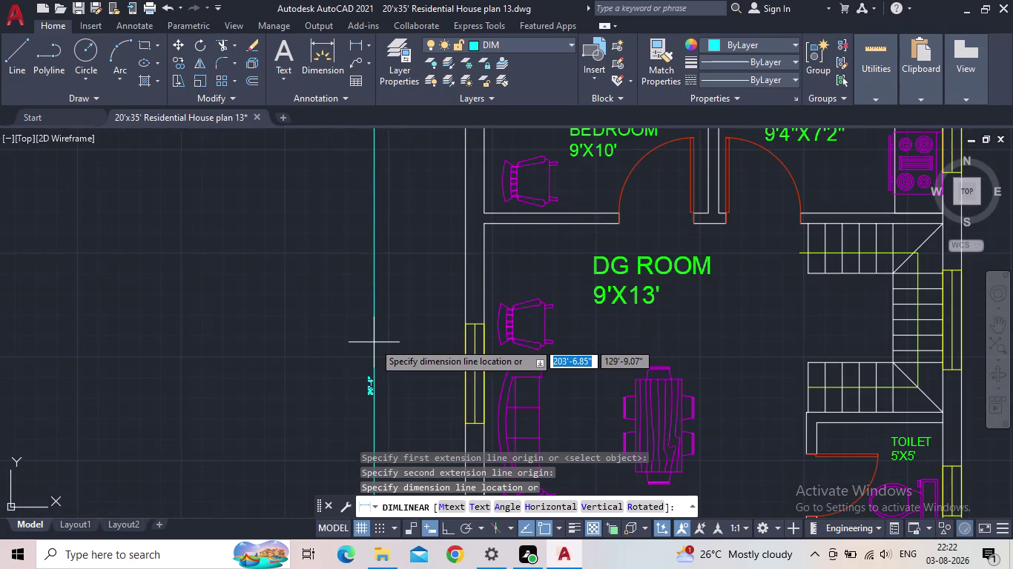
scroll(up, 3)
middle_drag(395, 335, 376, 248)
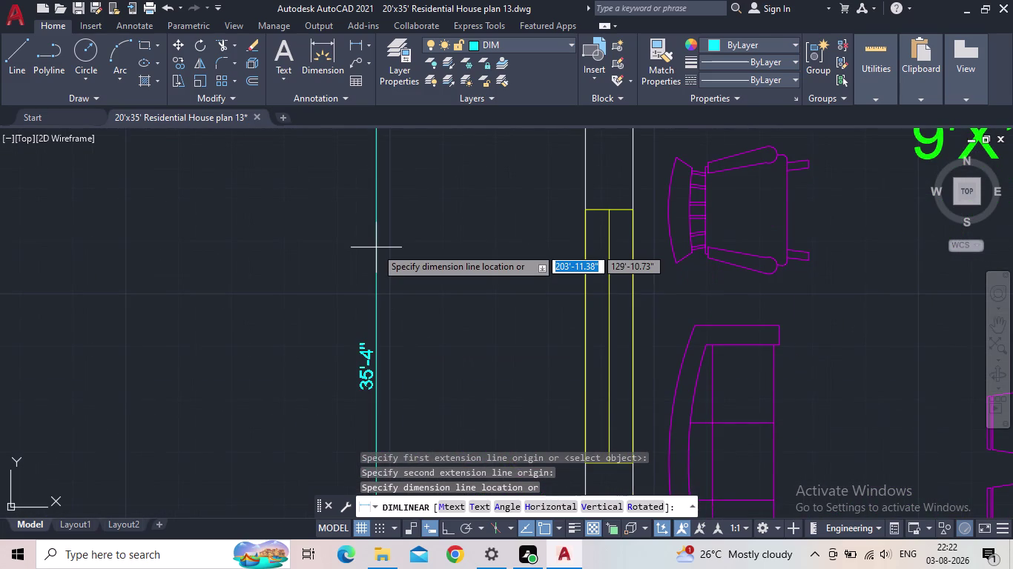
click(509, 279)
scroll(down, 3)
middle_drag(565, 312, 181, 464)
scroll(down, 3)
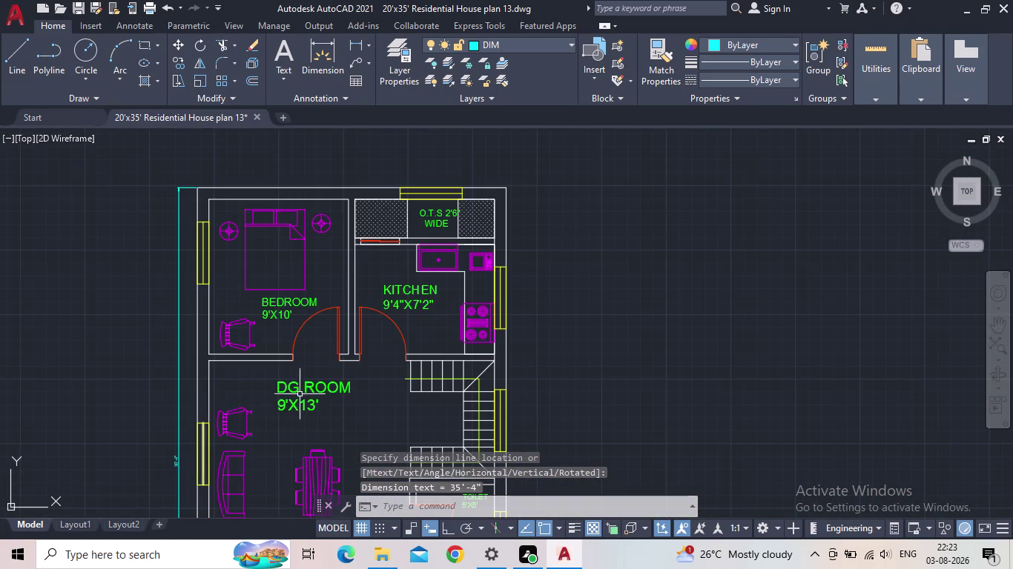
Begin a top-wall dimension between the top corners, cancel it, and restart dimensioning.
key(space)
scroll(up, 3)
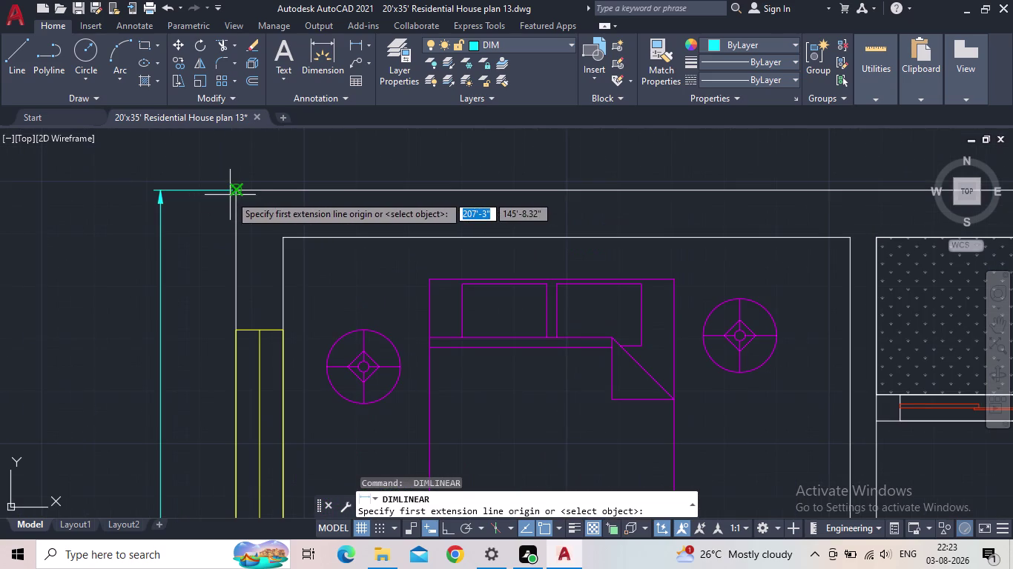
click(233, 192)
middle_drag(459, 230, 119, 251)
scroll(down, 3)
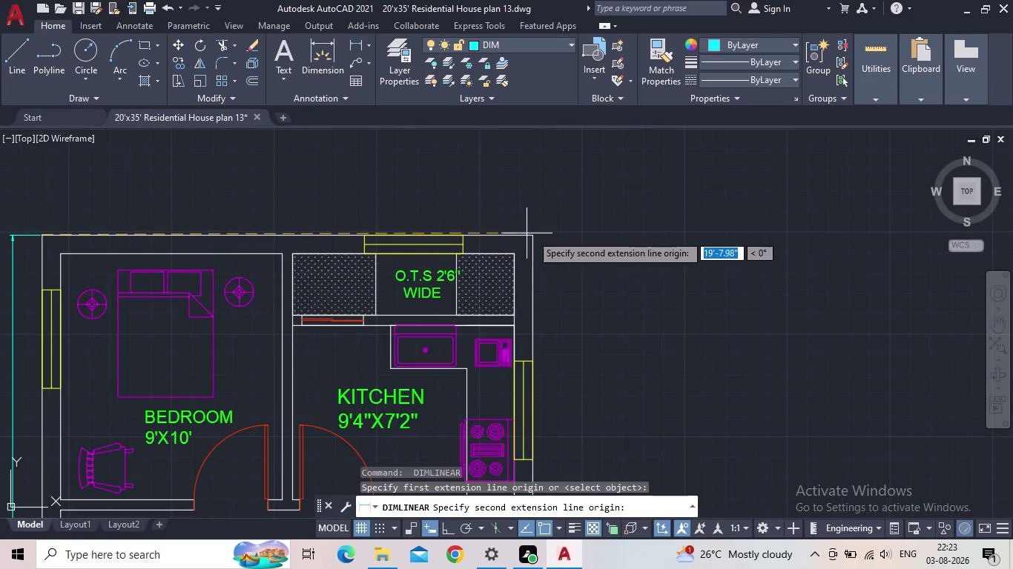
click(535, 236)
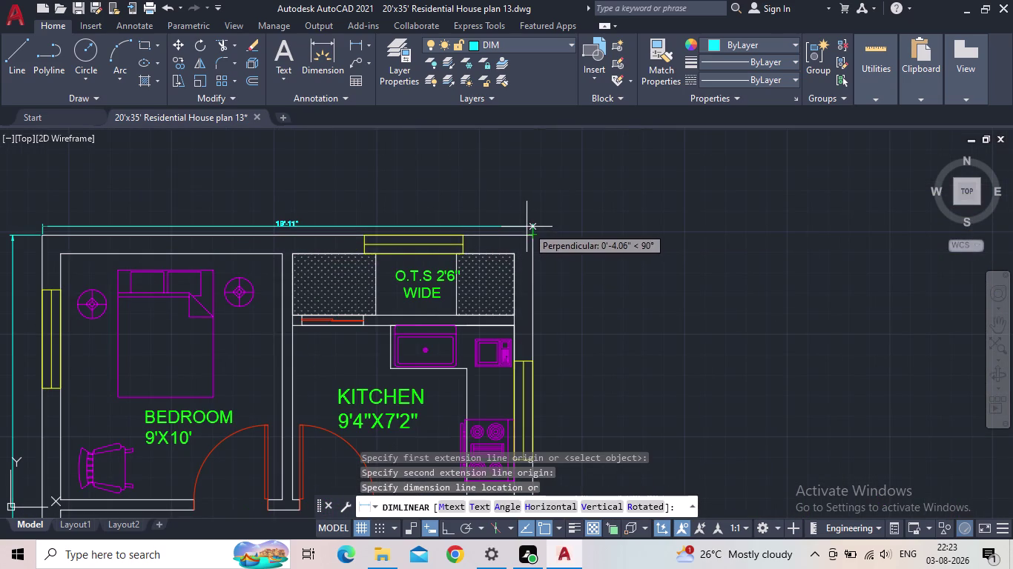
key(Escape)
key(space)
scroll(down, 3)
middle_drag(465, 257, 476, 234)
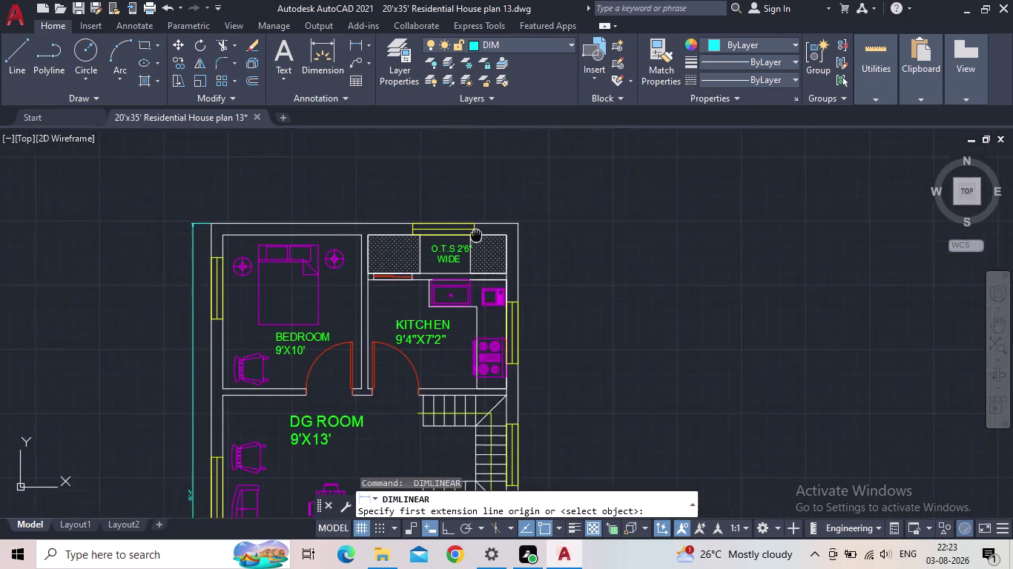
Dimension the bedroom's left-wall window as 4' outside the wall.
middle_drag(476, 234, 502, 208)
scroll(down, 3)
scroll(up, 3)
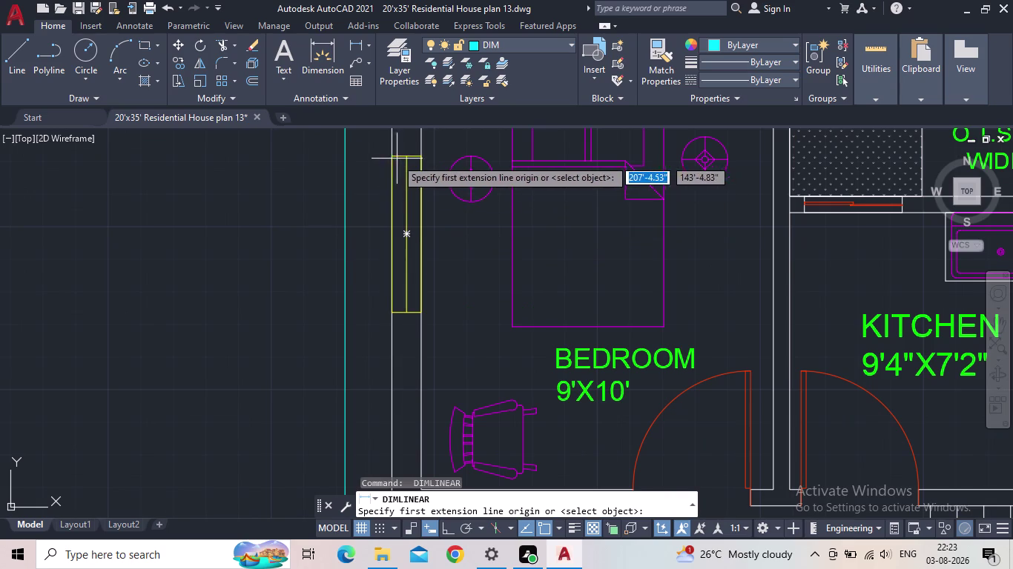
drag(395, 159, 390, 169)
click(395, 316)
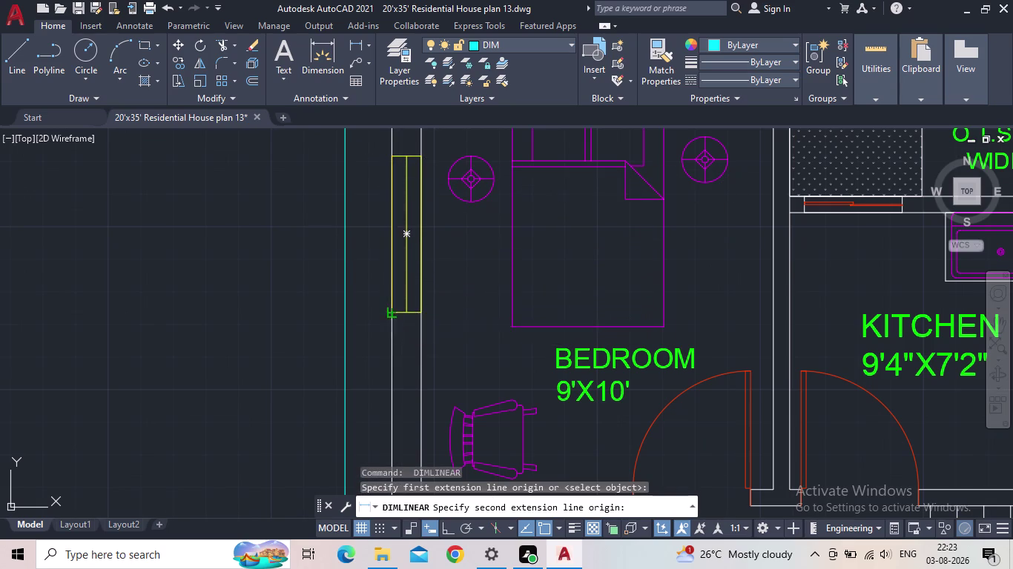
click(322, 306)
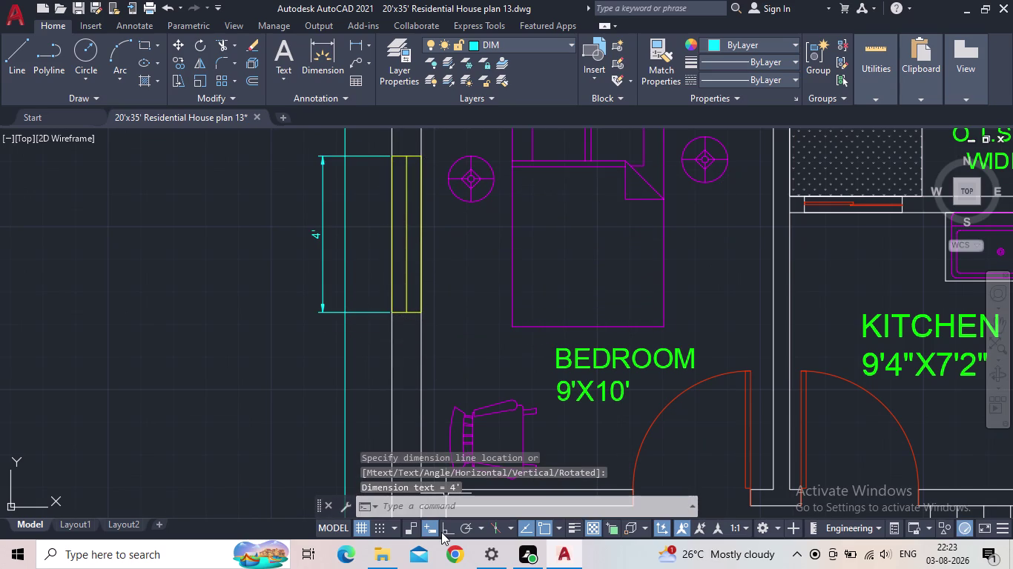
click(441, 531)
Dimension the dining room's left-wall window as 4' outside the wall.
key(space)
middle_drag(371, 330, 298, 227)
scroll(down, 3)
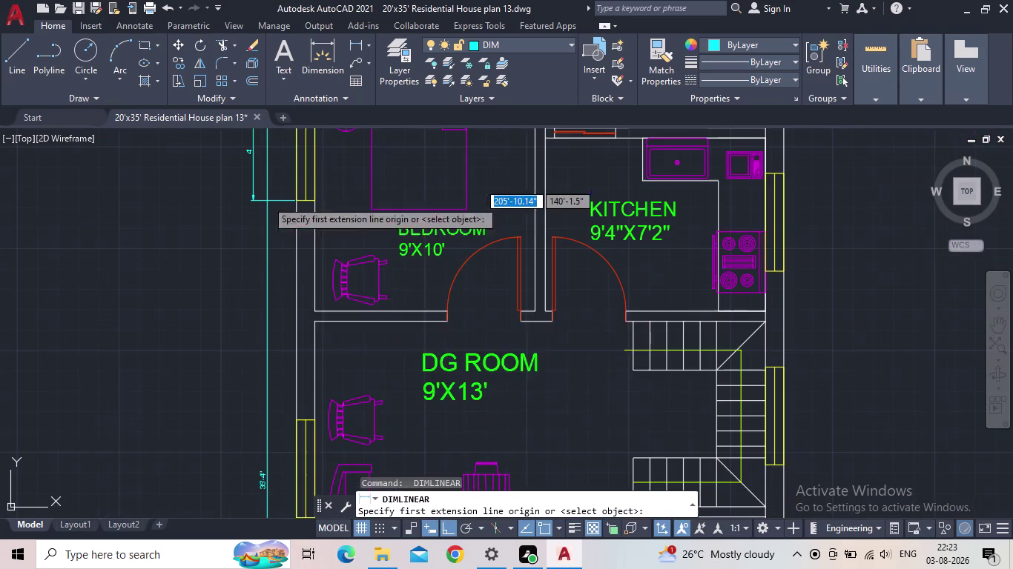
middle_drag(318, 376, 369, 289)
scroll(up, 3)
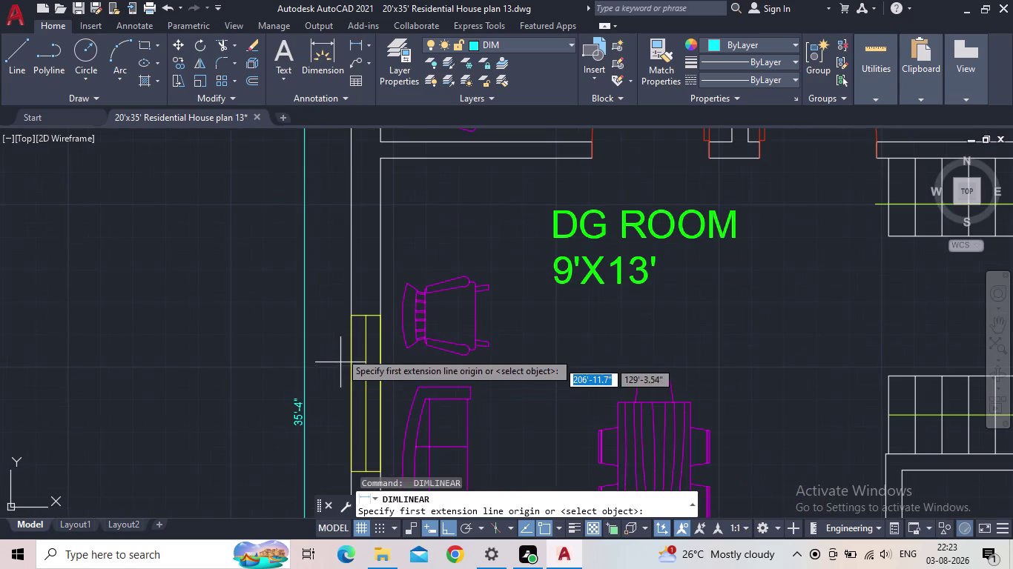
click(352, 316)
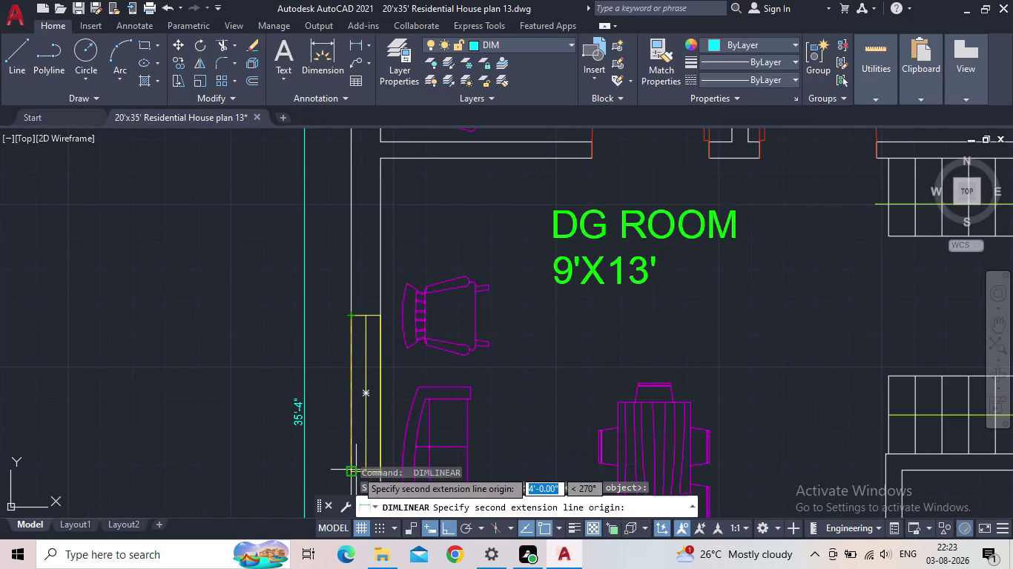
click(356, 470)
click(336, 466)
Move the view to the dining room door opening and start another linear dimension.
middle_drag(359, 422, 305, 285)
scroll(down, 3)
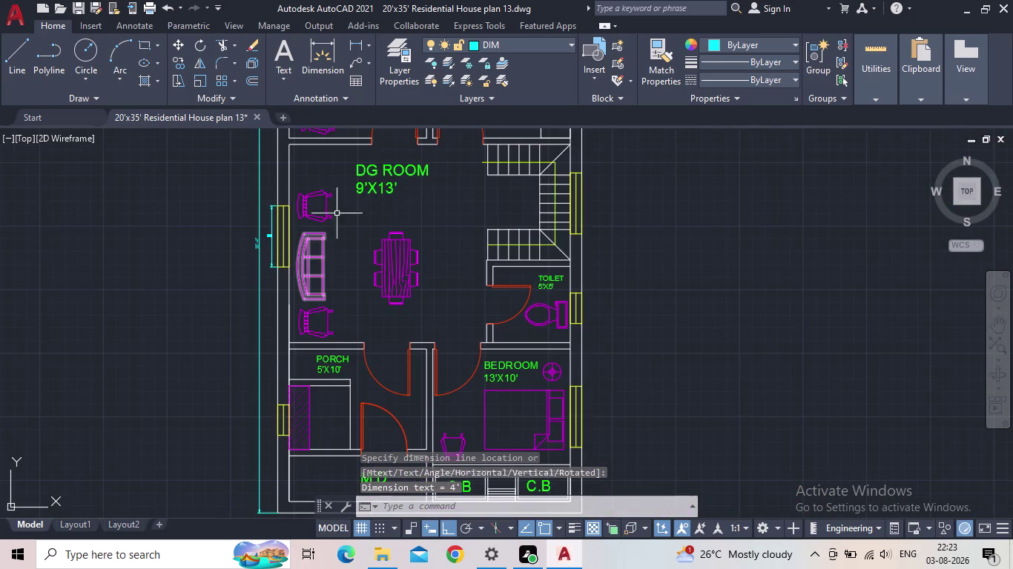
scroll(up, 3)
middle_drag(353, 155, 337, 304)
scroll(up, 3)
key(space)
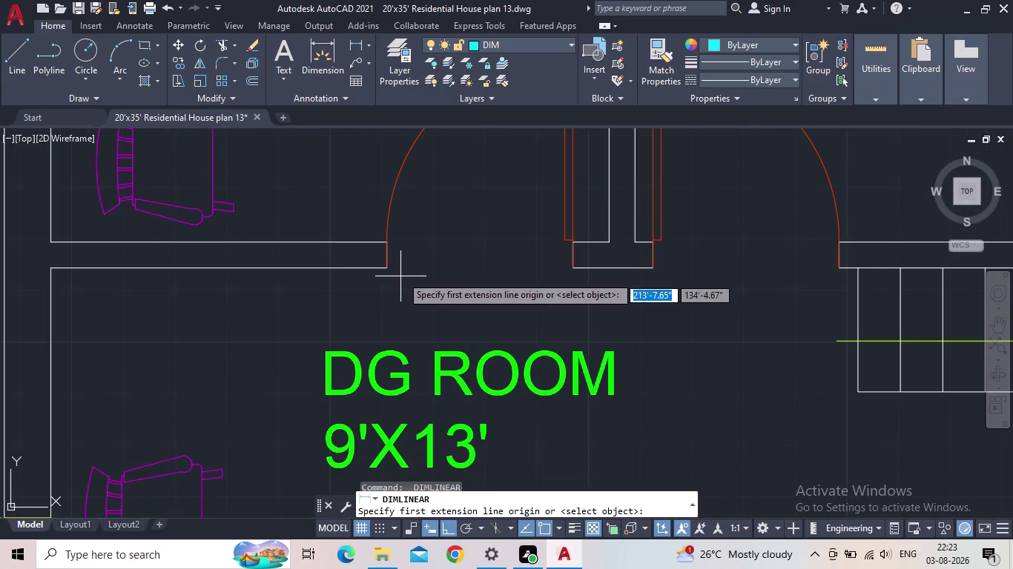
Make two abandoned attempts at dimensioning the bedroom door opening.
click(381, 265)
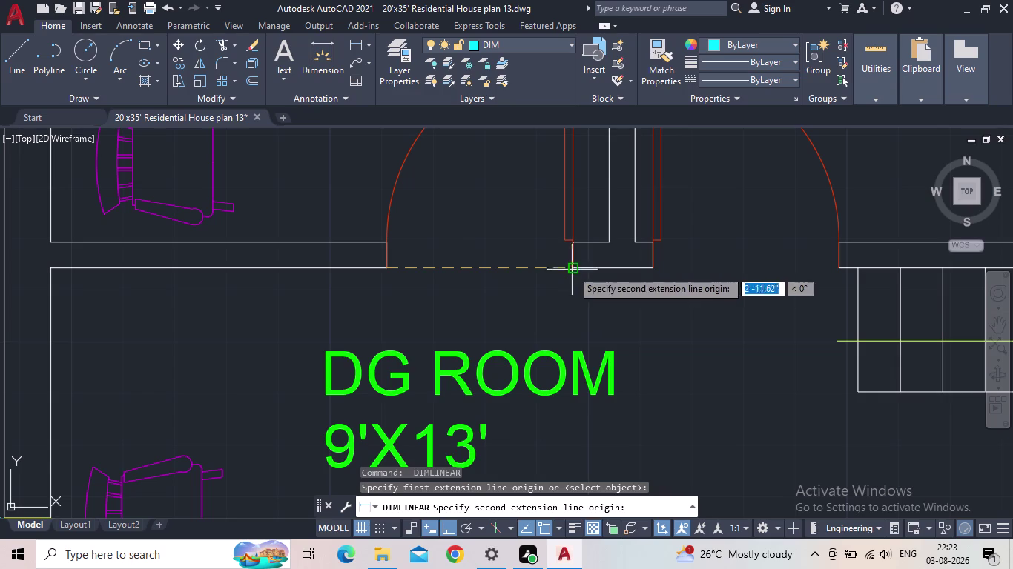
click(572, 270)
key(space)
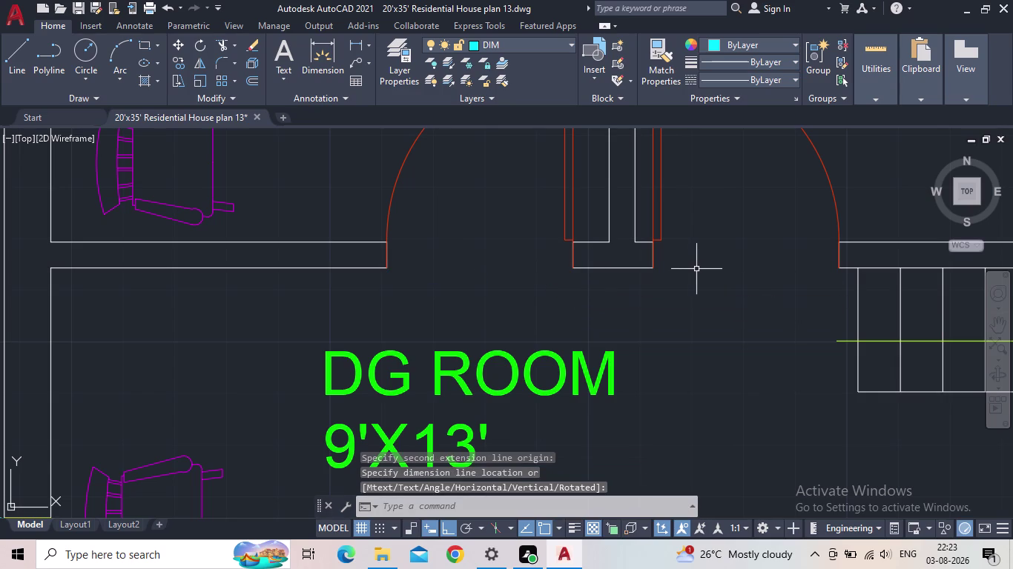
key(space)
click(389, 269)
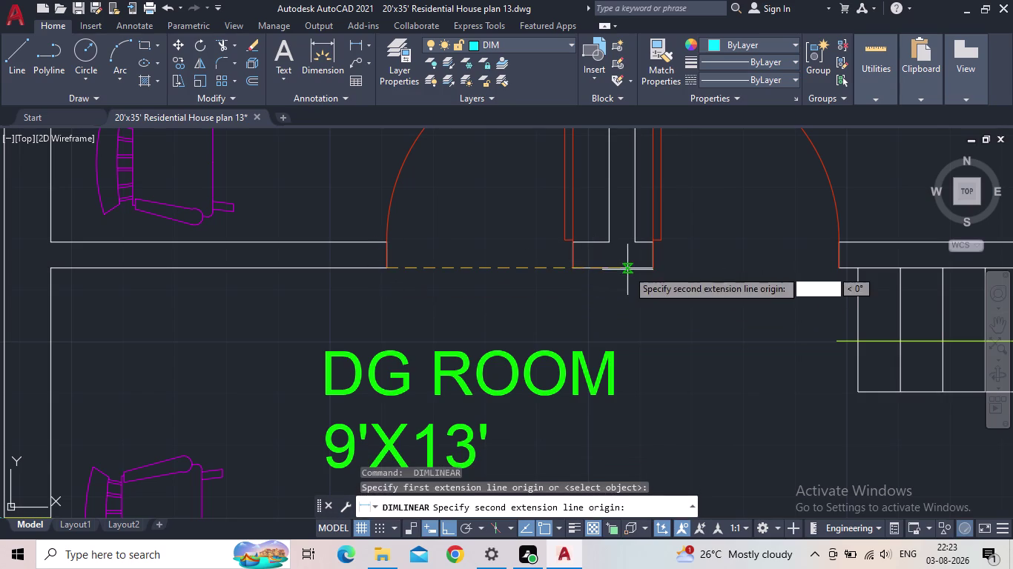
click(579, 270)
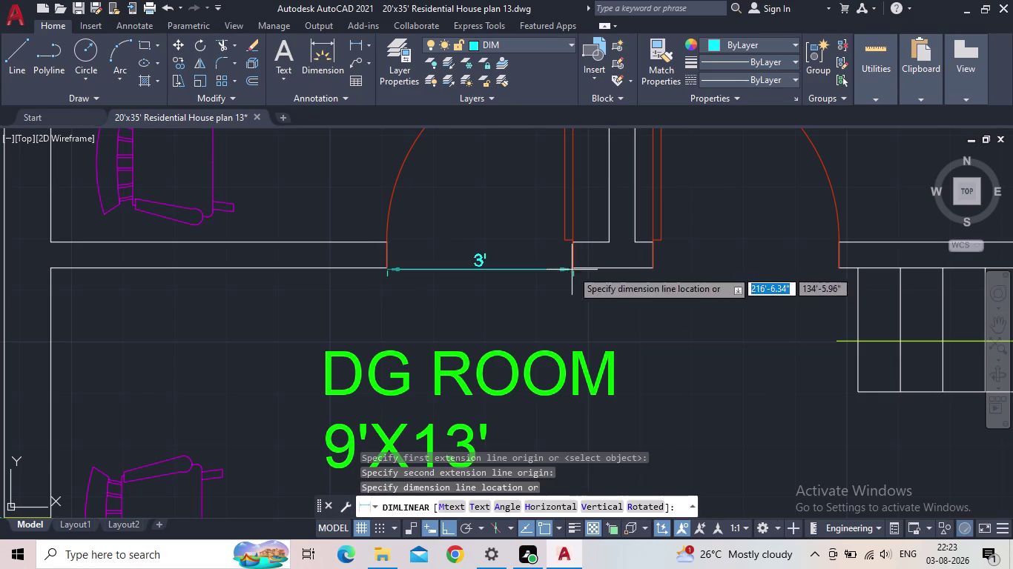
key(space)
key(space)
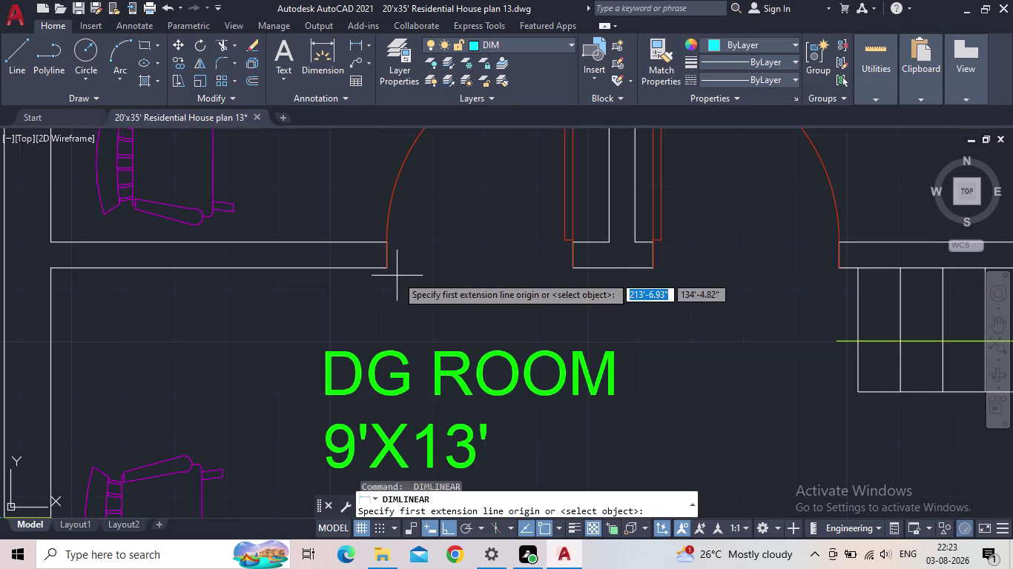
Add 3' dimensions below the bedroom and kitchen door openings.
click(387, 268)
click(574, 269)
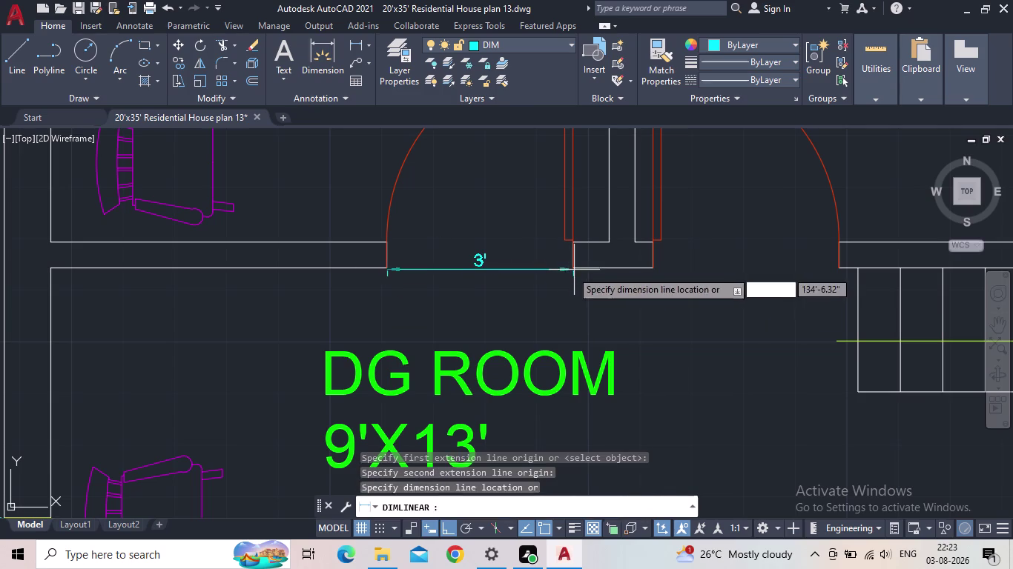
click(559, 277)
key(space)
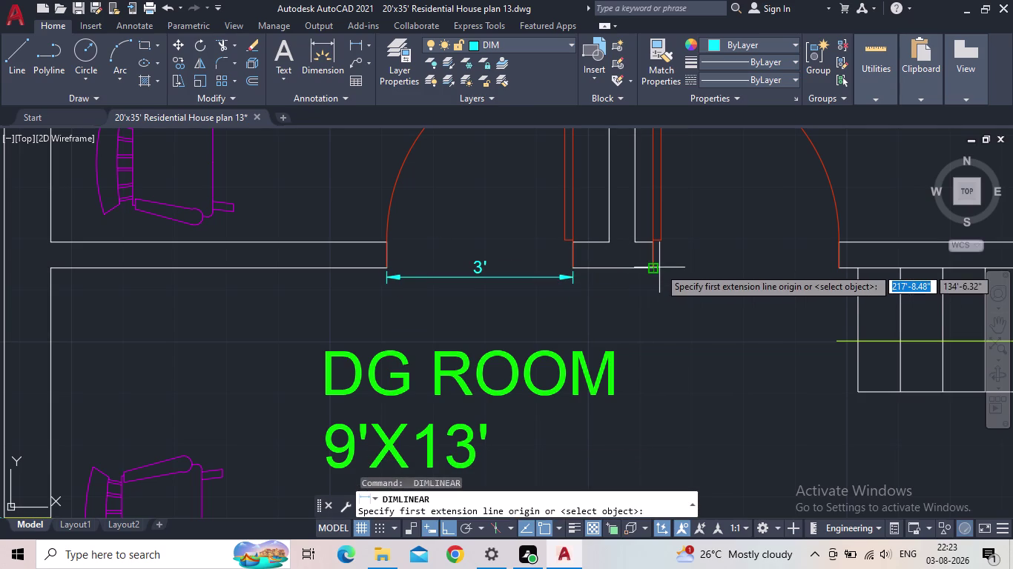
click(659, 268)
click(837, 268)
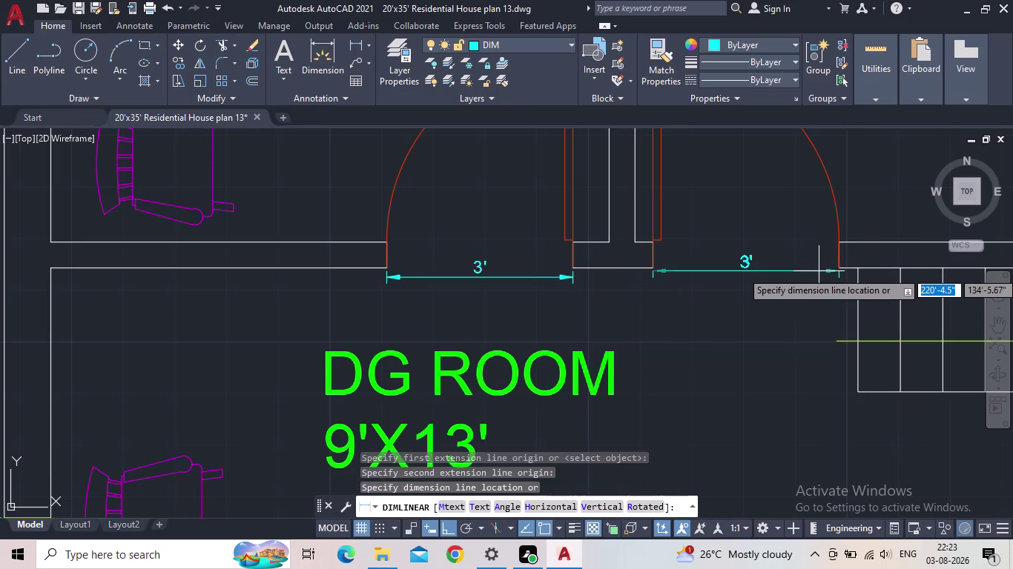
click(812, 274)
Start another linear dimension and move the view out to show the whole plan.
key(space)
scroll(down, 3)
middle_drag(633, 270, 592, 267)
scroll(down, 3)
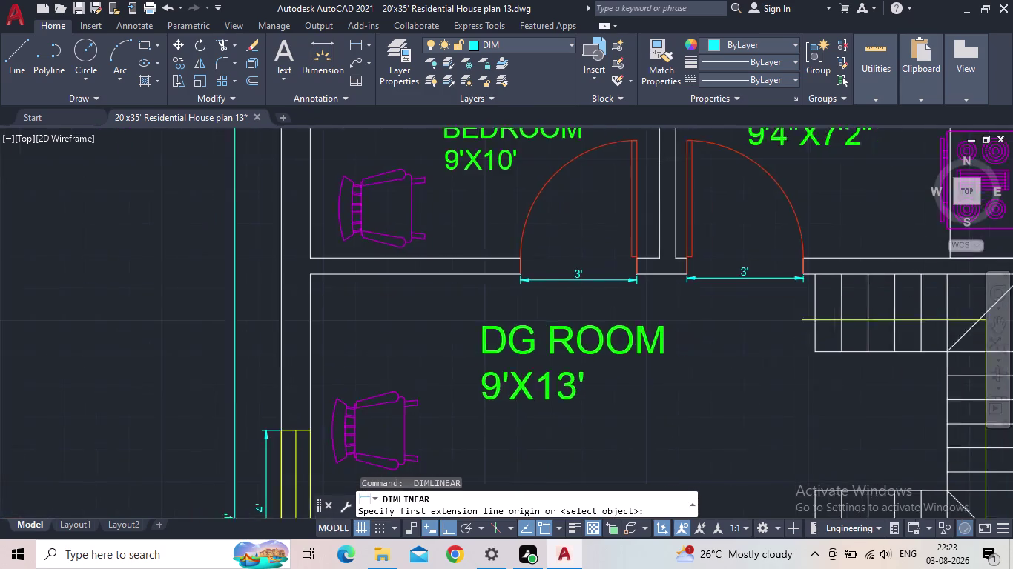
middle_drag(592, 267, 409, 265)
scroll(down, 3)
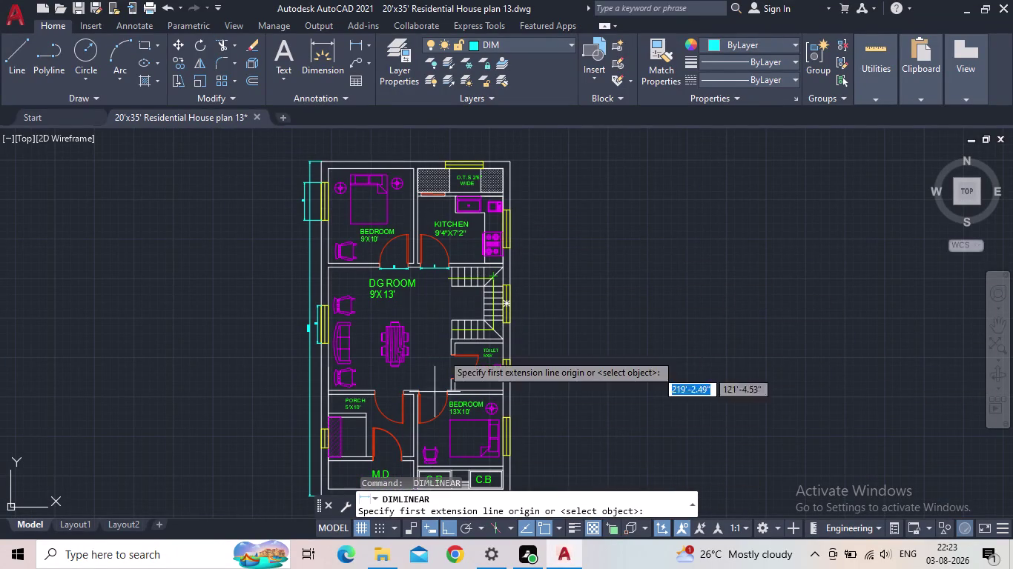
Dimension the porch's west window as 2', placed left of the window.
scroll(up, 3)
middle_drag(544, 414, 629, 269)
scroll(up, 3)
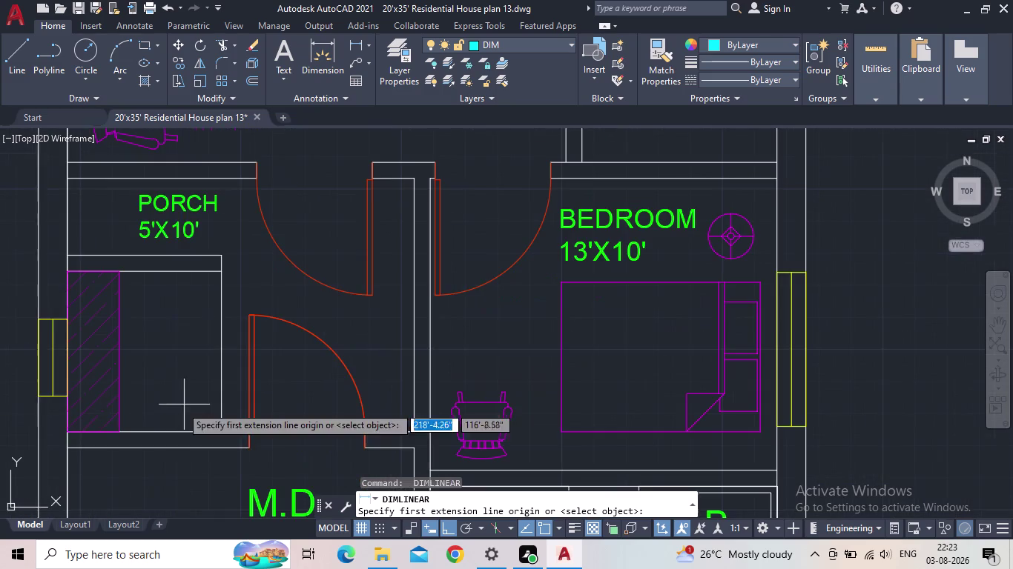
middle_drag(190, 394, 396, 354)
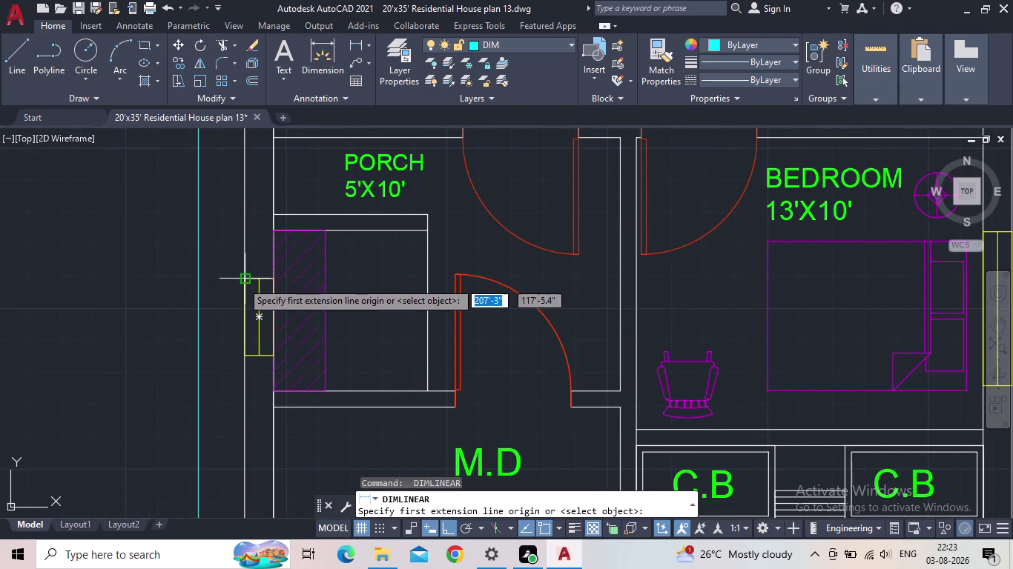
click(242, 281)
click(247, 357)
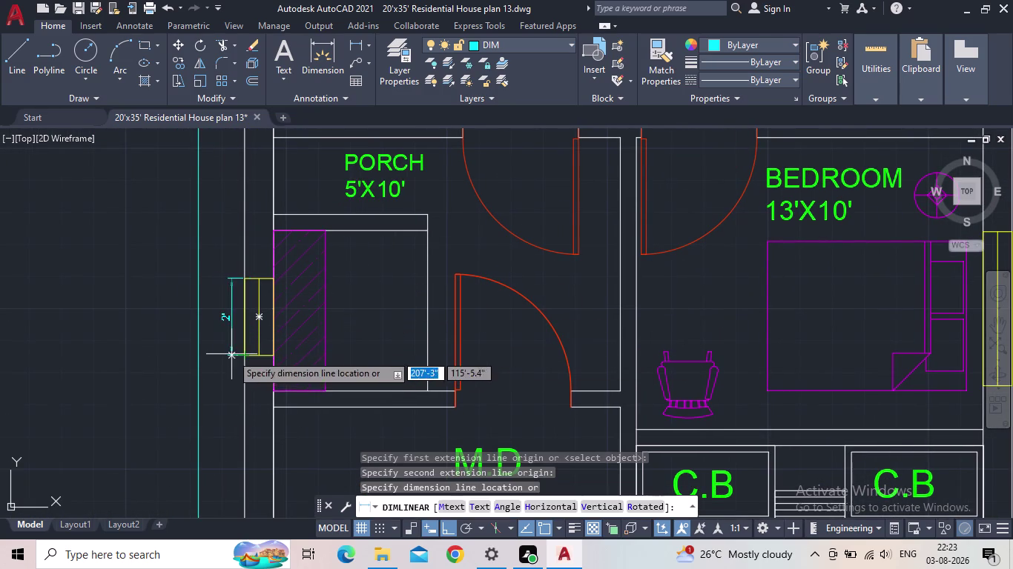
click(217, 354)
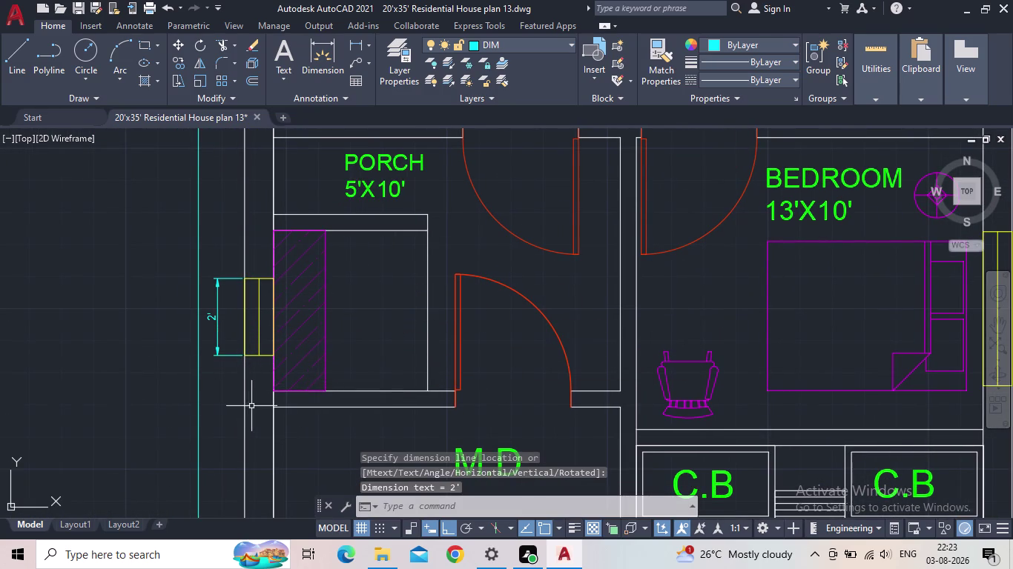
Add a 9' dimension along the front wall below the porch and M.D.
key(space)
scroll(down, 3)
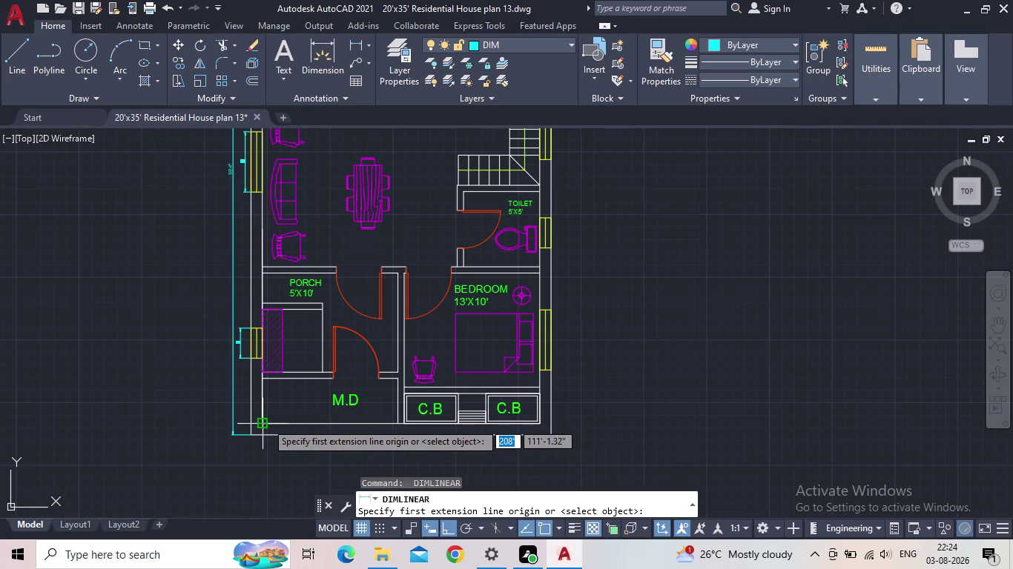
scroll(up, 3)
scroll(down, 3)
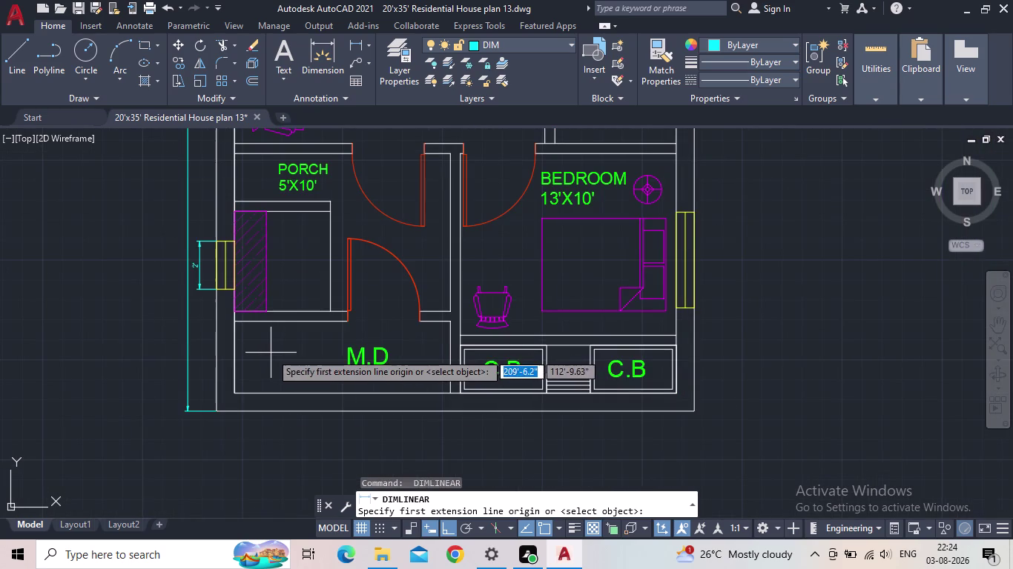
middle_drag(406, 338, 355, 399)
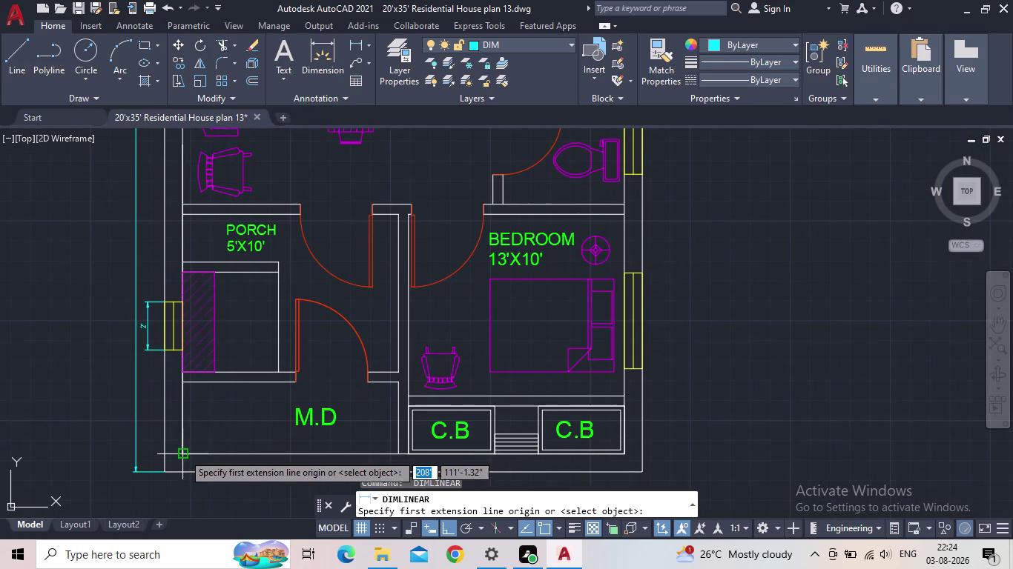
click(183, 454)
click(395, 454)
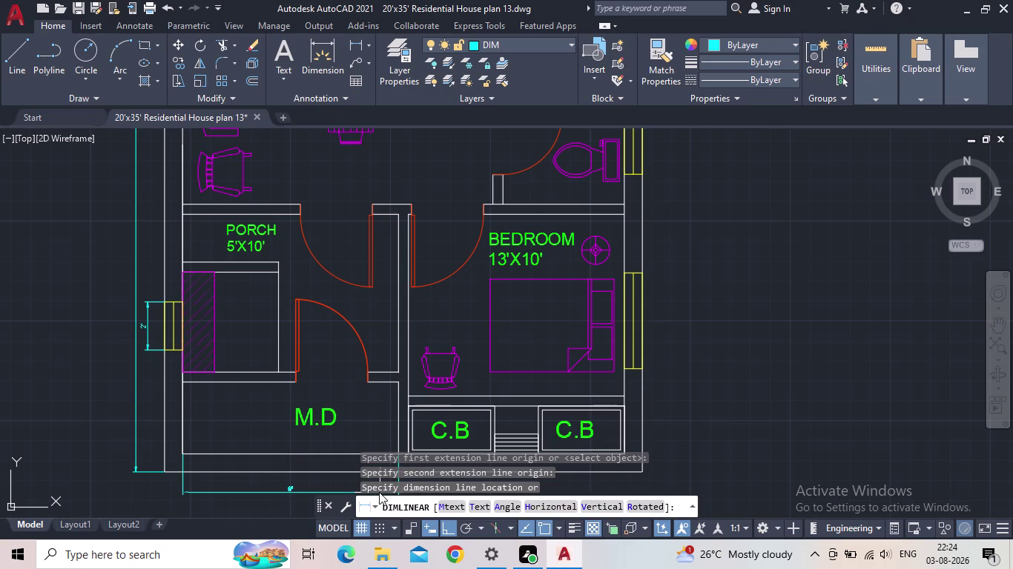
middle_drag(362, 479, 377, 378)
click(373, 395)
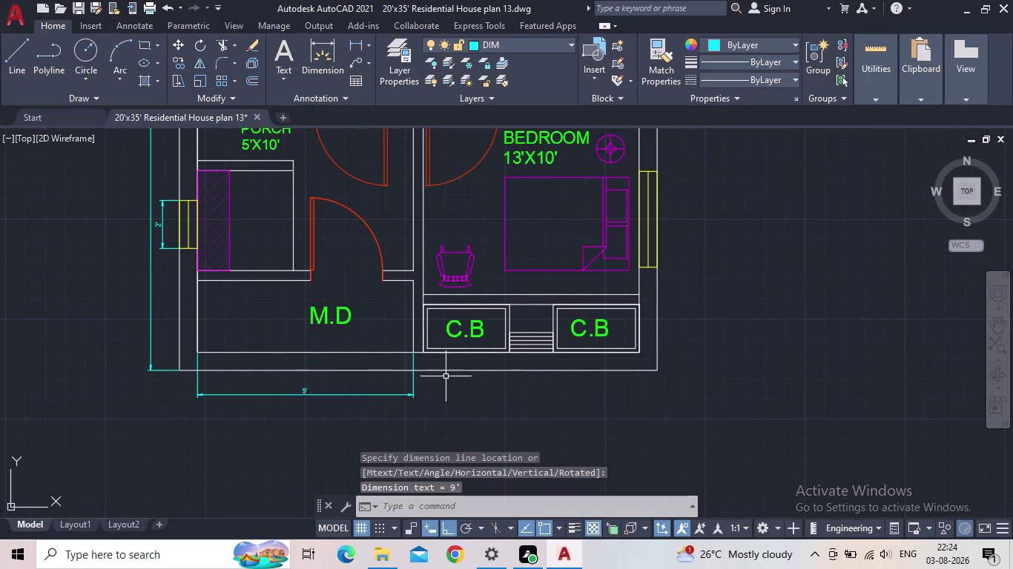
key(space)
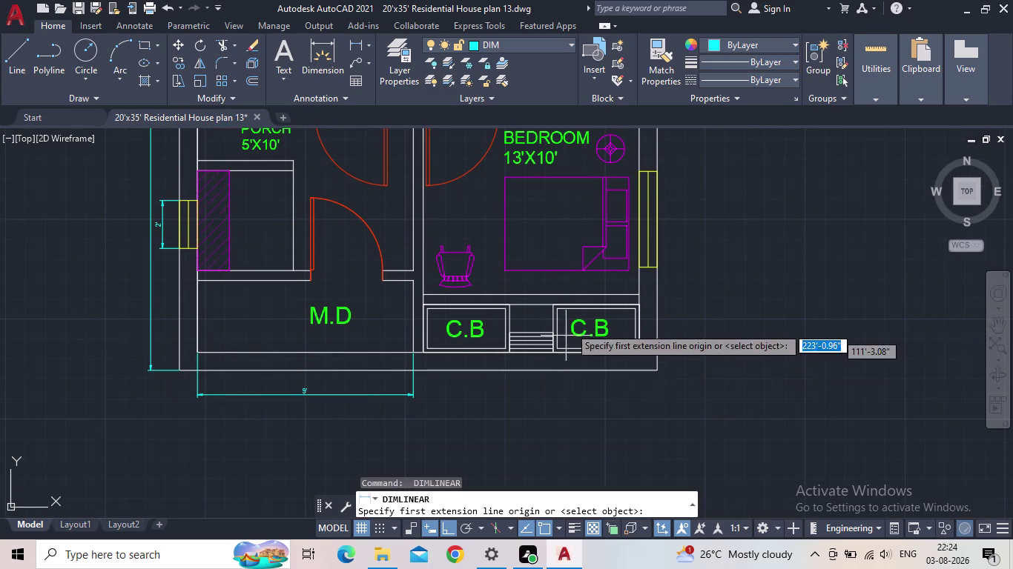
Dimension the east windows of the 13'X10' bedroom (4') and toilet (2').
middle_drag(575, 314, 544, 380)
scroll(up, 3)
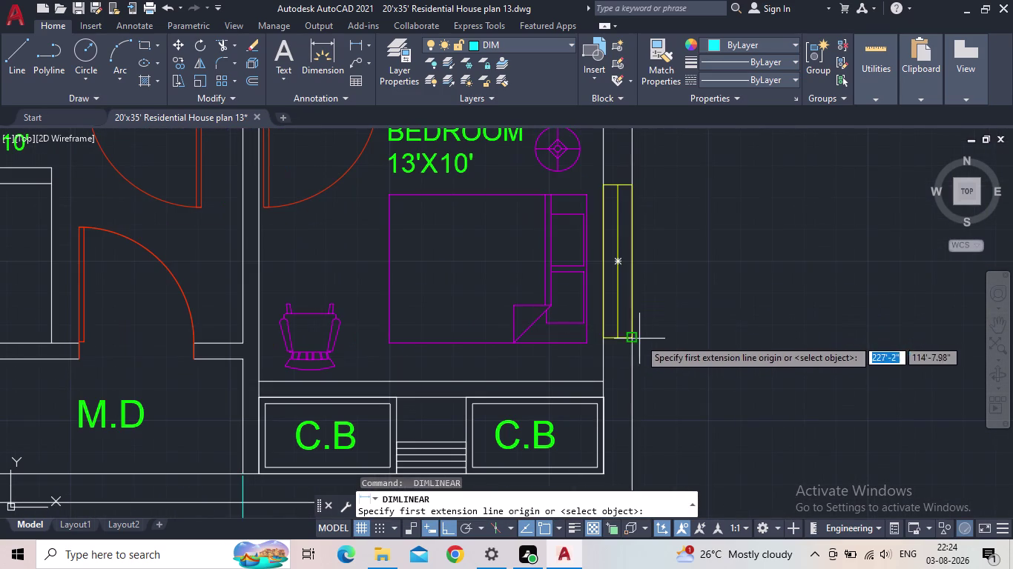
click(627, 337)
click(627, 188)
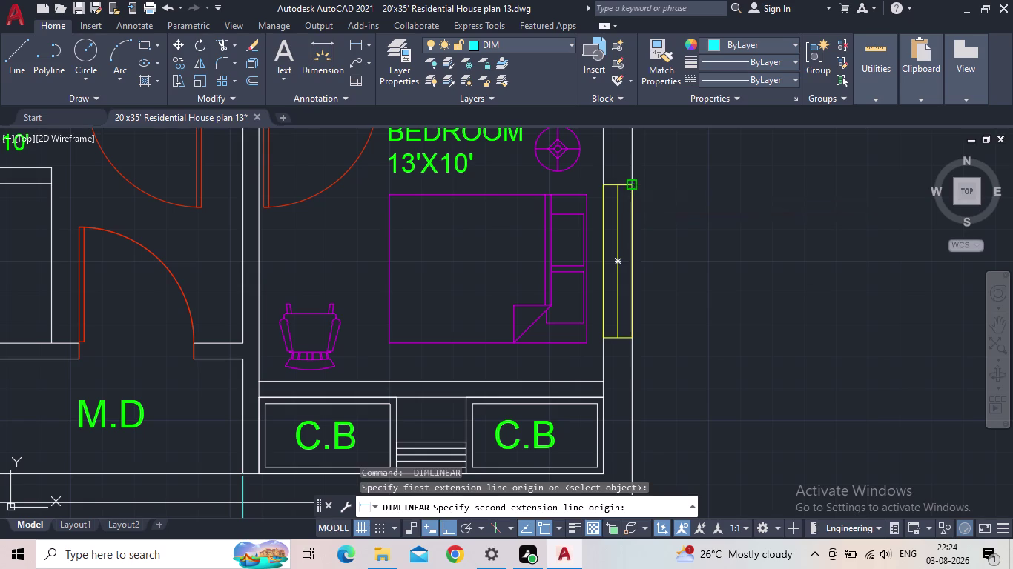
click(667, 196)
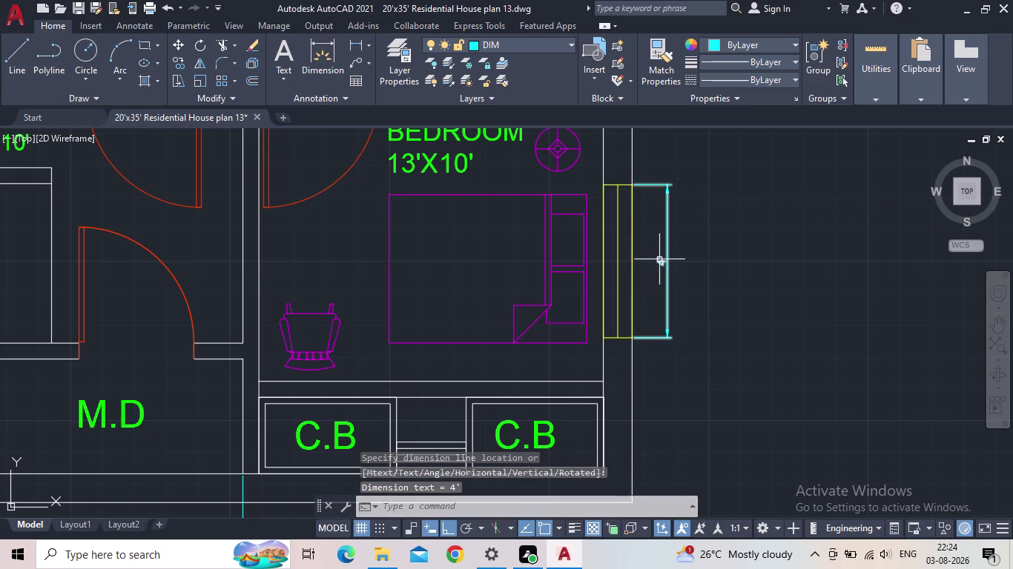
key(space)
scroll(down, 3)
middle_drag(641, 312, 621, 381)
middle_drag(622, 213, 617, 313)
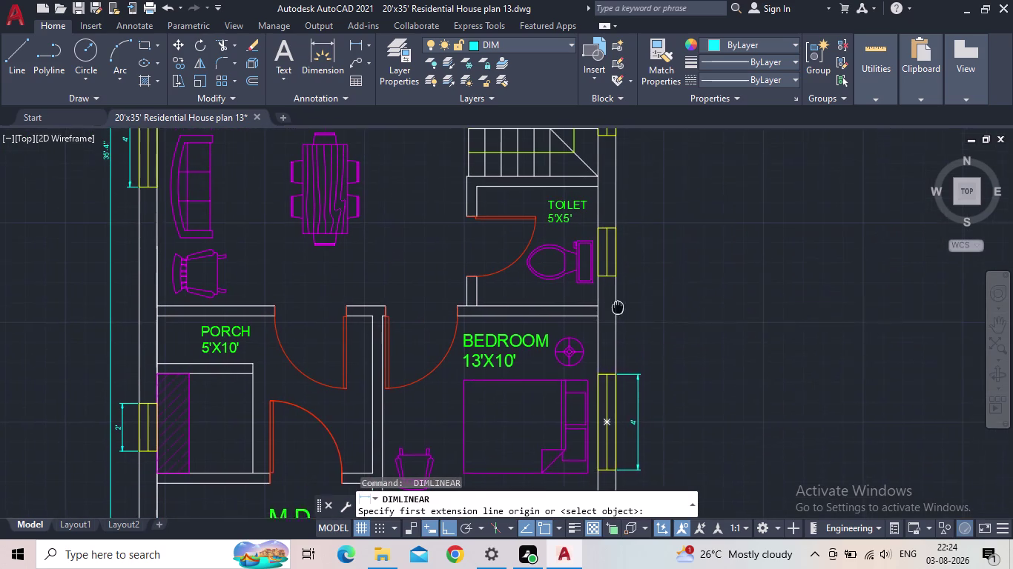
middle_drag(617, 313, 616, 319)
click(616, 286)
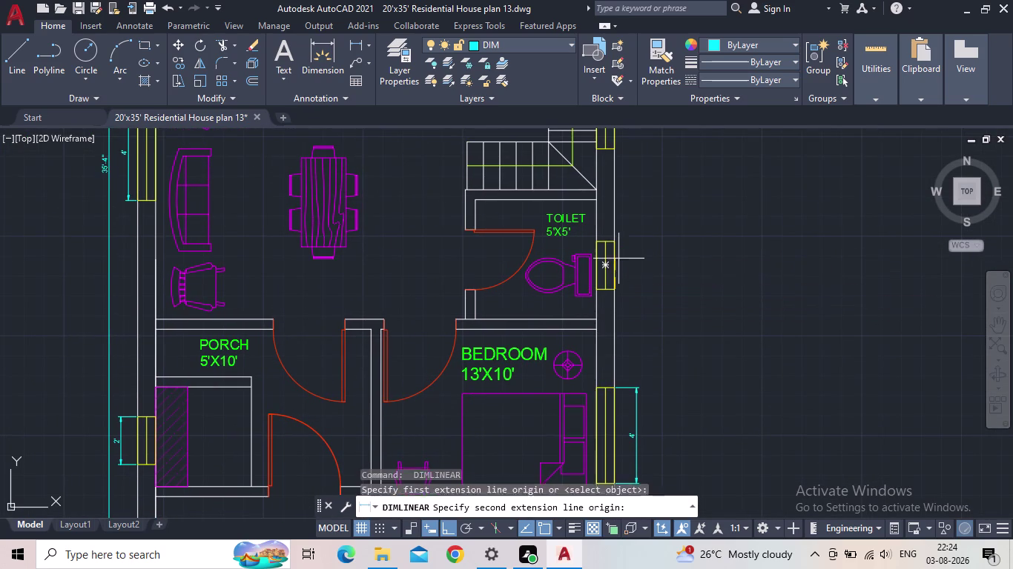
click(613, 242)
click(635, 248)
Dimension the staircase window and the 4' kitchen window on the east wall.
key(space)
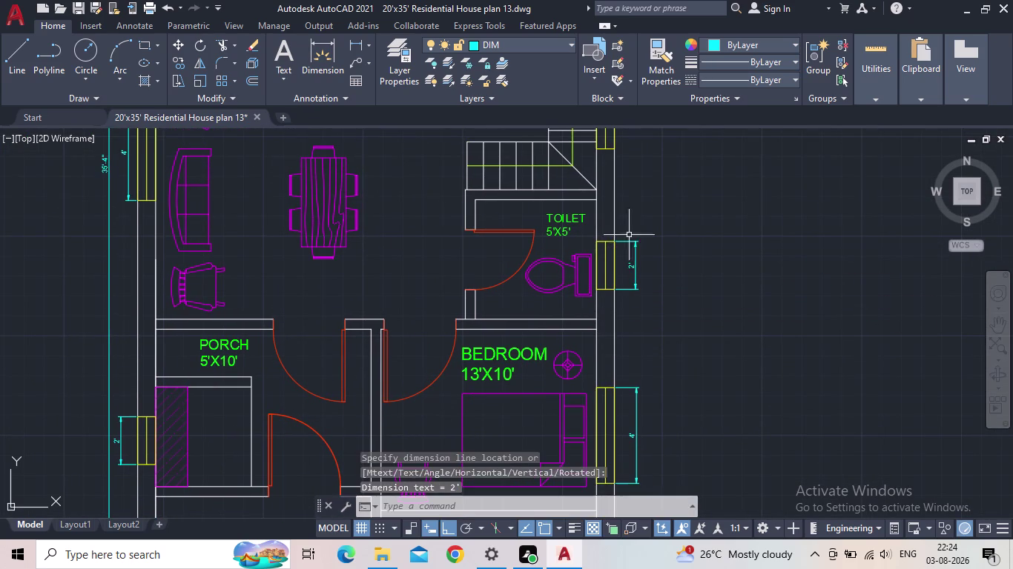
middle_drag(619, 206, 565, 355)
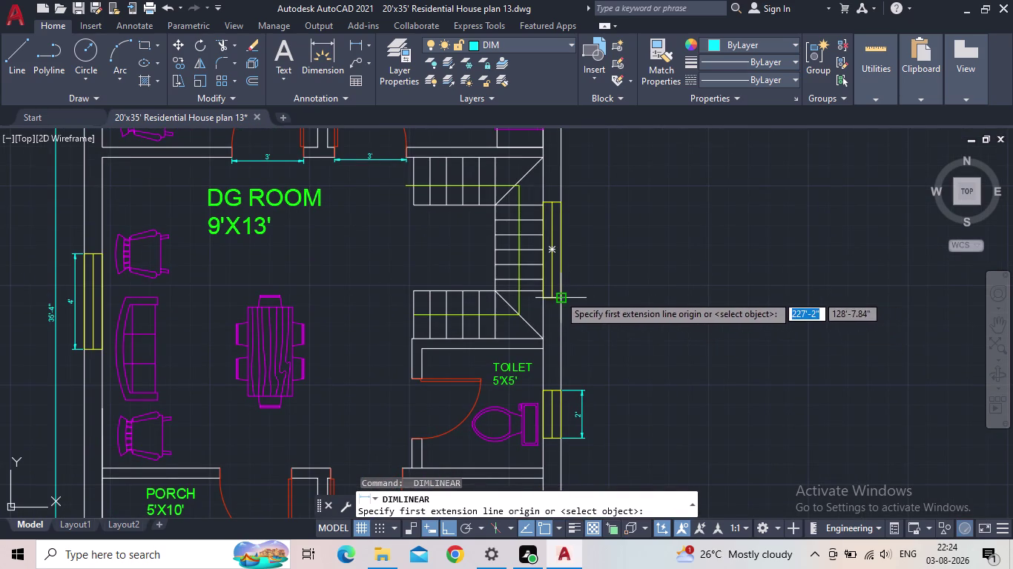
click(559, 295)
click(564, 203)
click(582, 207)
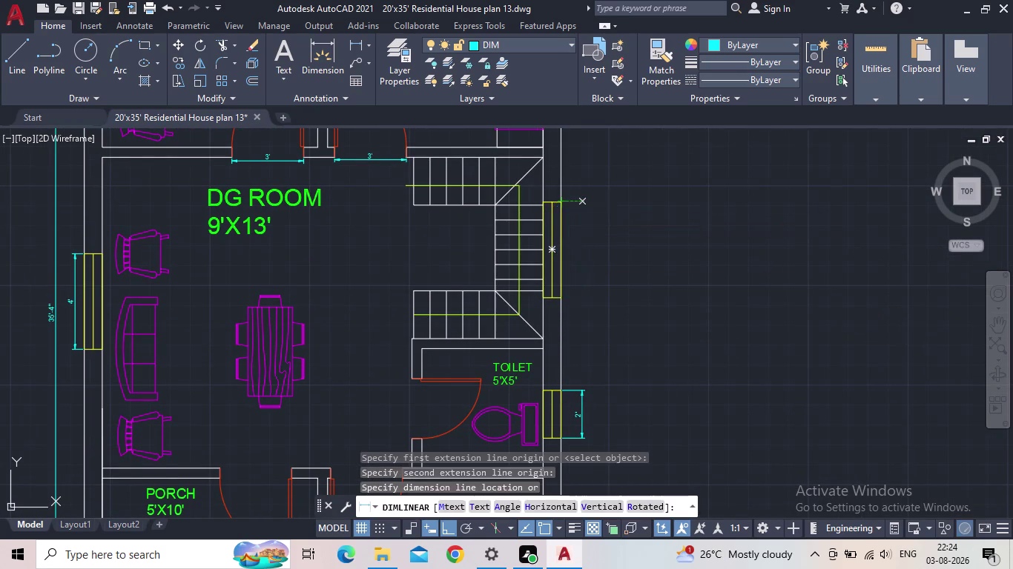
key(space)
scroll(up, 3)
middle_drag(545, 224, 485, 427)
scroll(down, 3)
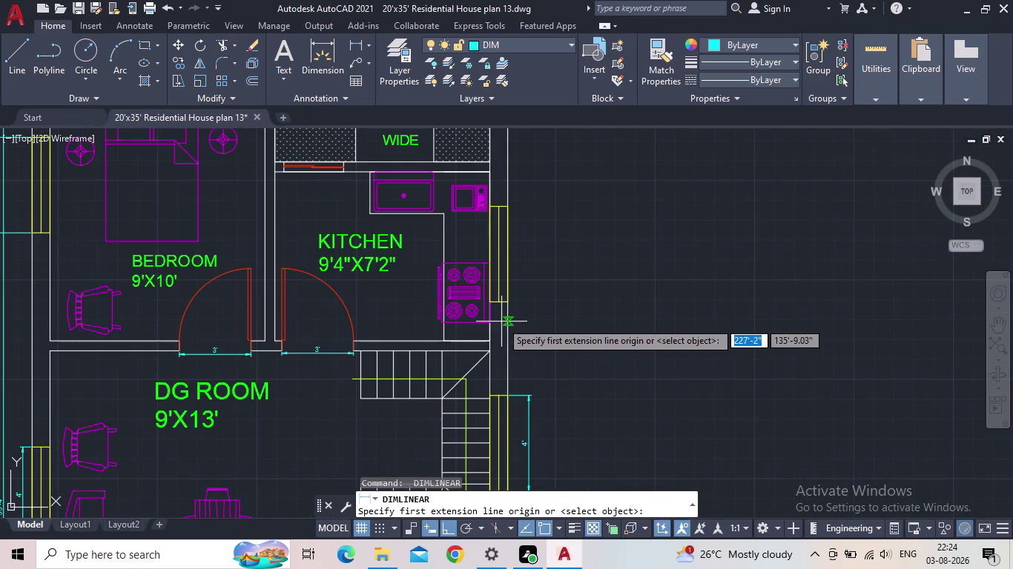
click(506, 299)
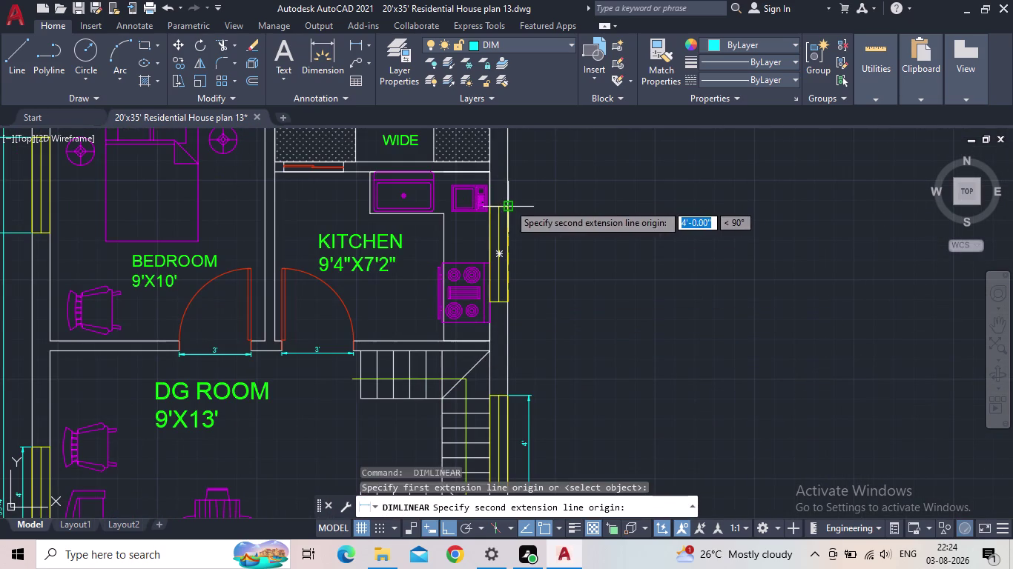
click(509, 204)
click(532, 212)
Start another linear dimension in select-object mode.
scroll(down, 3)
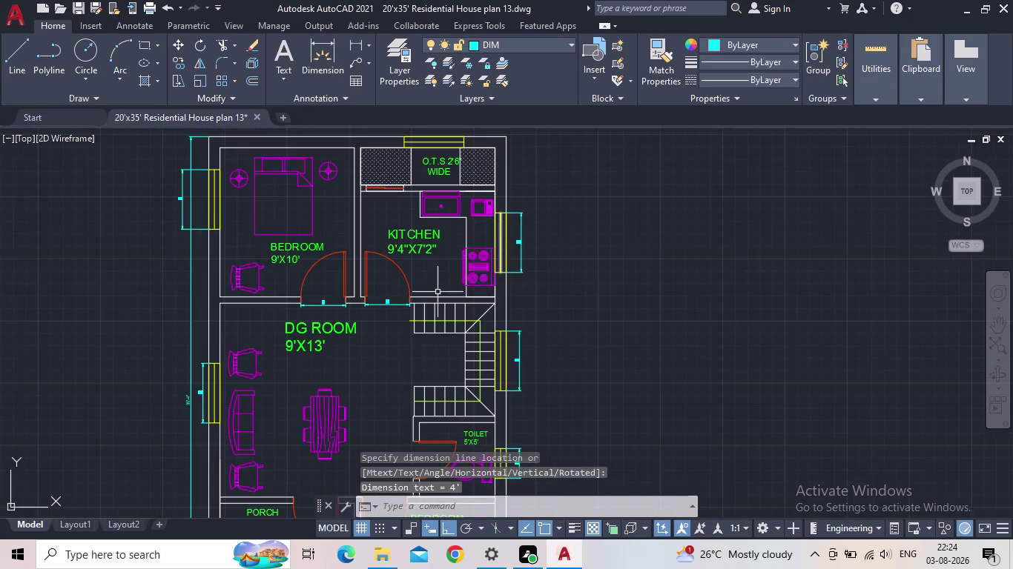
scroll(up, 3)
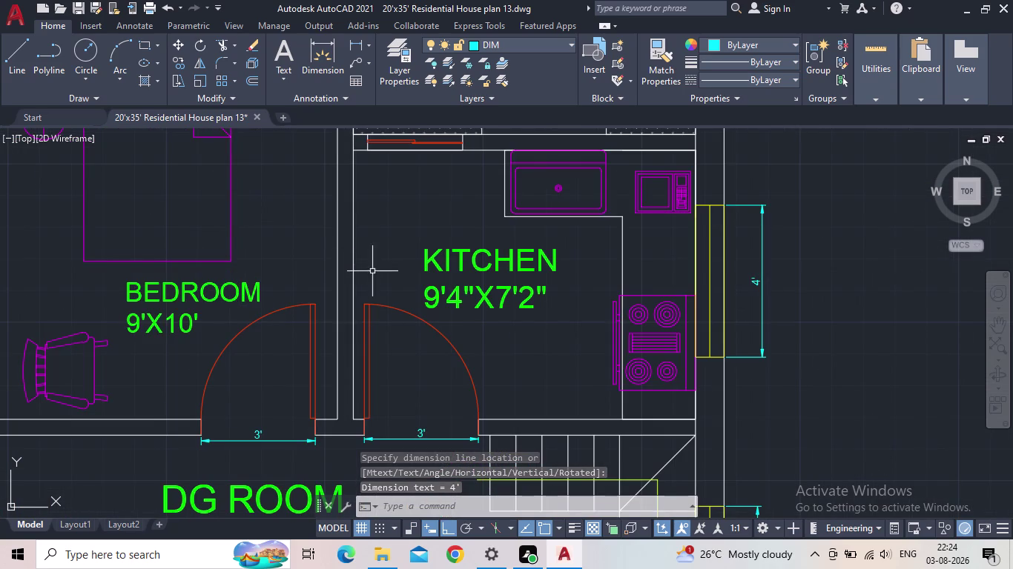
key(space)
key(space)
key(v)
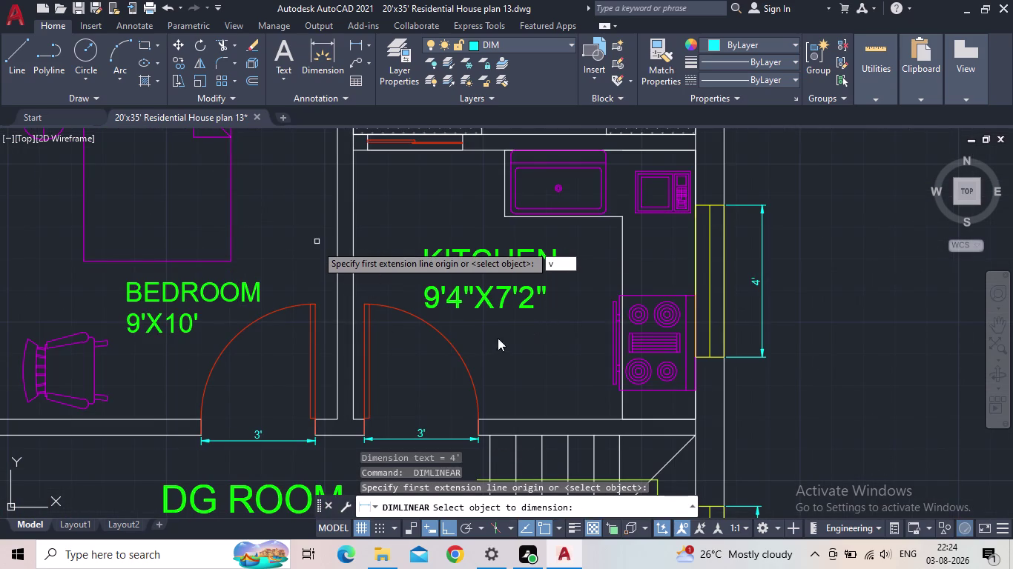
key(space)
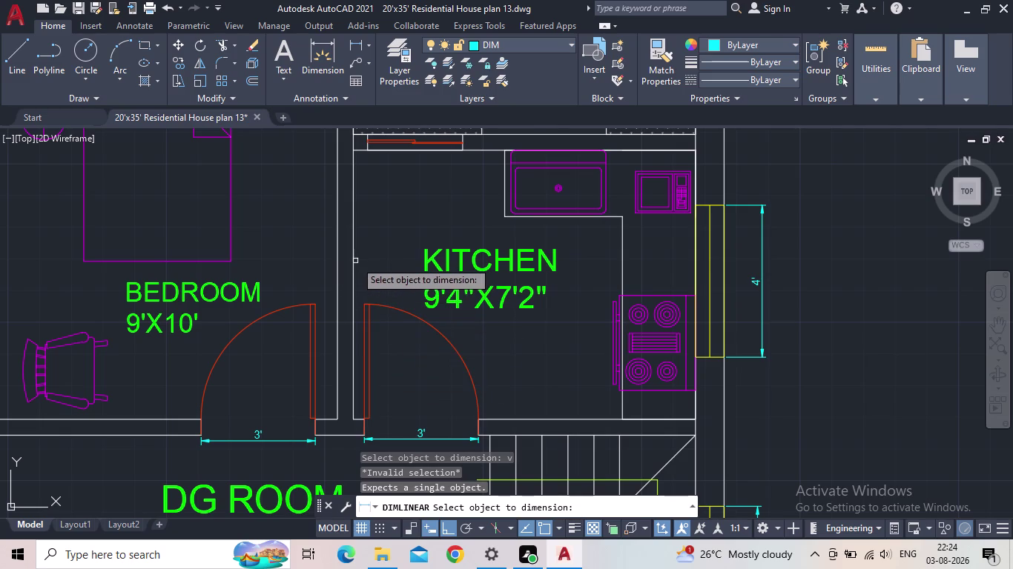
key(space)
key(space)
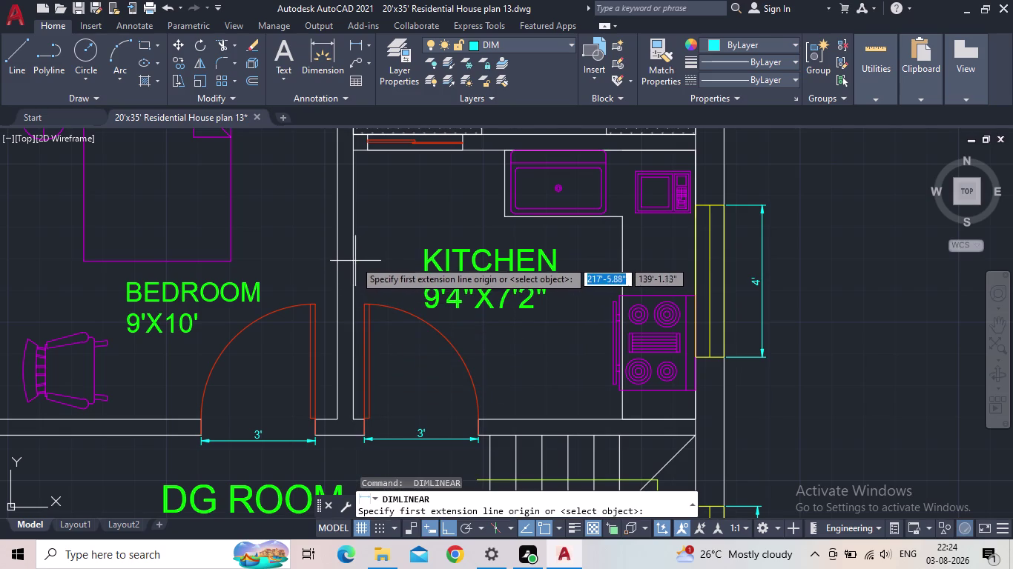
click(352, 259)
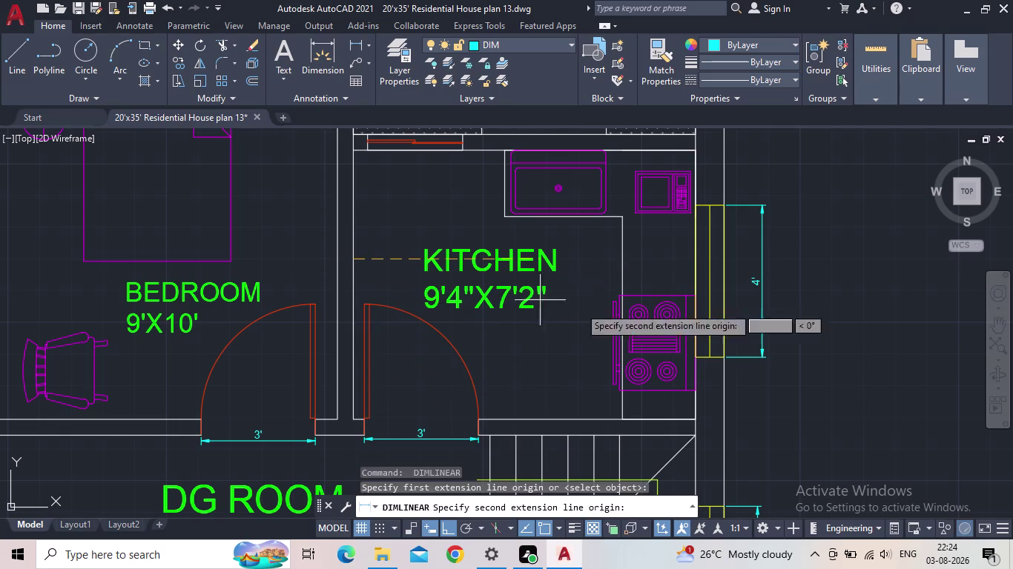
click(690, 257)
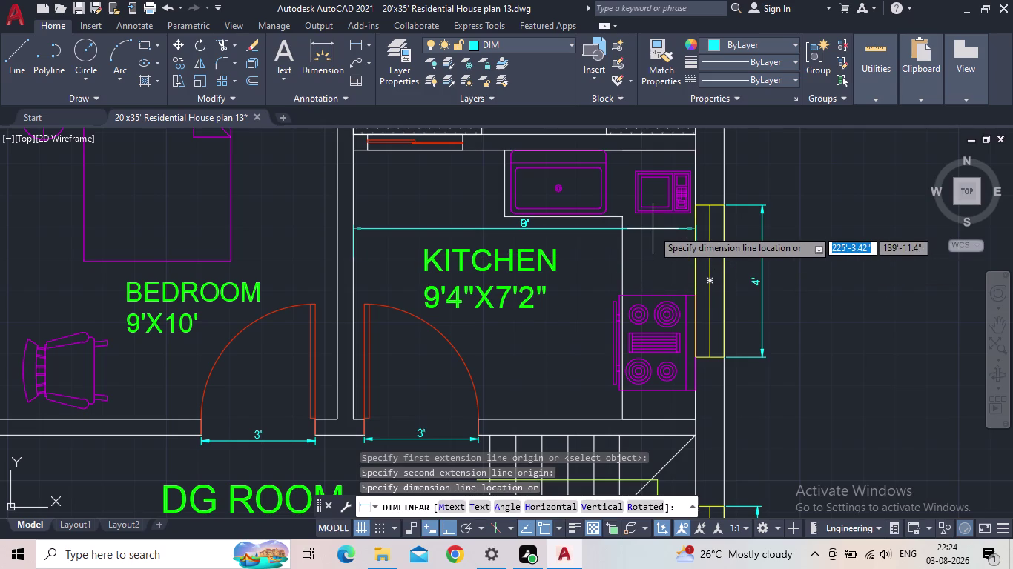
scroll(up, 3)
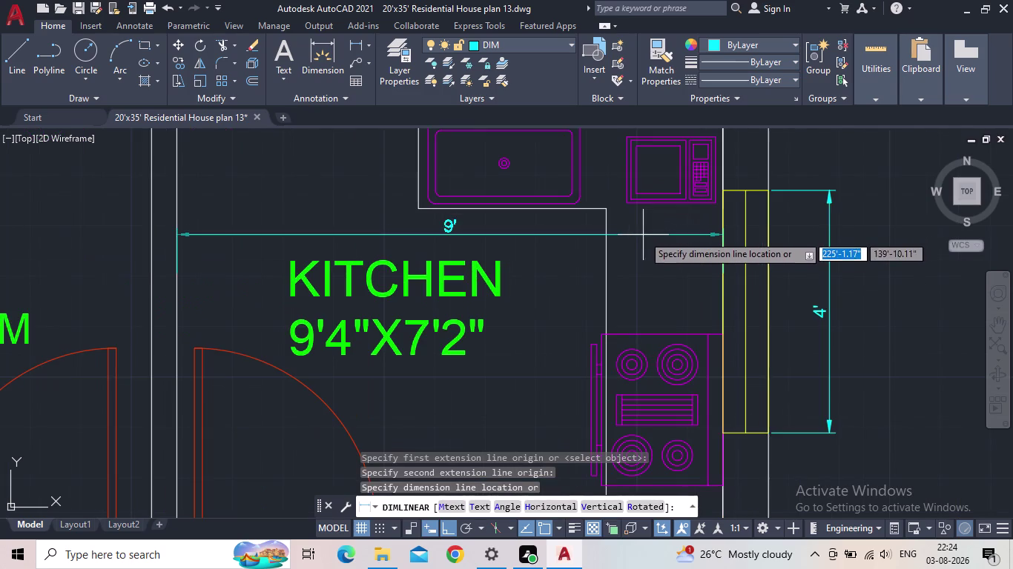
scroll(up, 3)
scroll(down, 3)
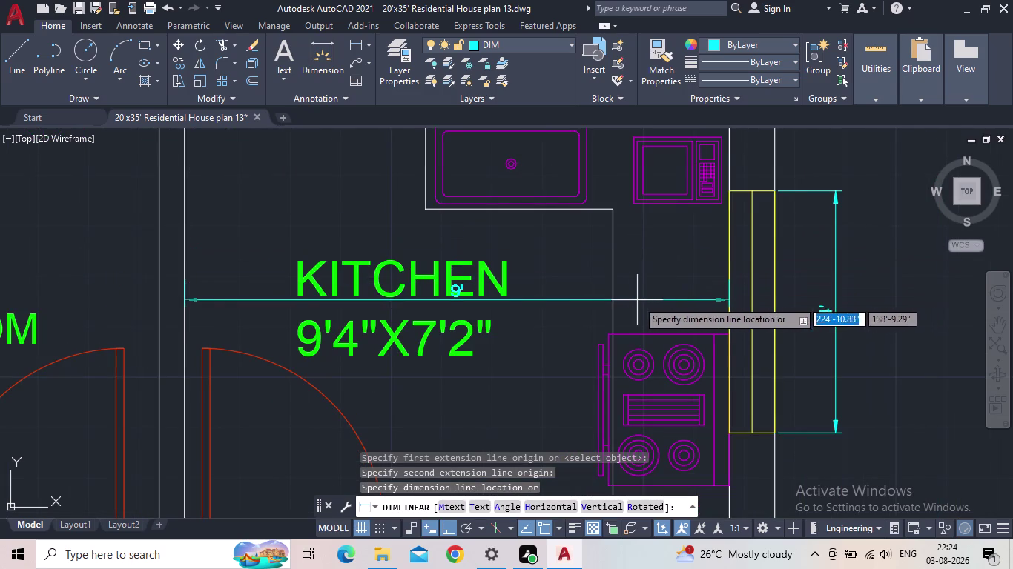
key(Escape)
scroll(down, 3)
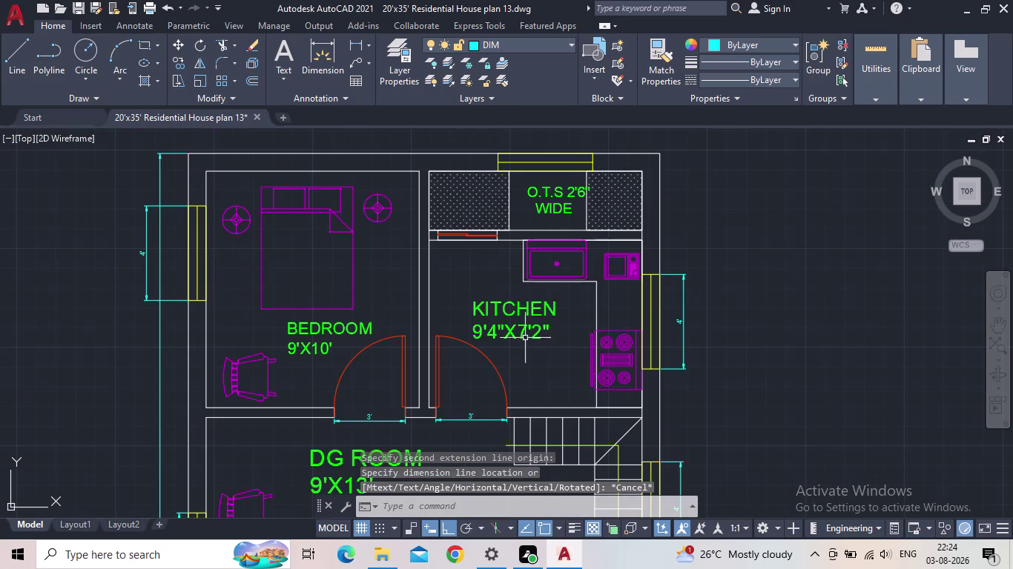
text(b)
key(space)
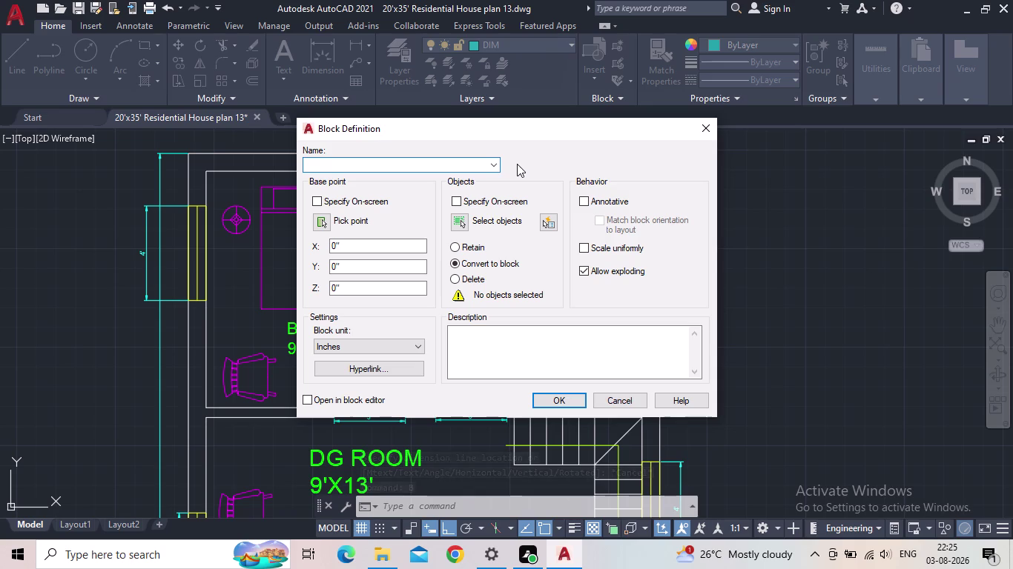
click(617, 399)
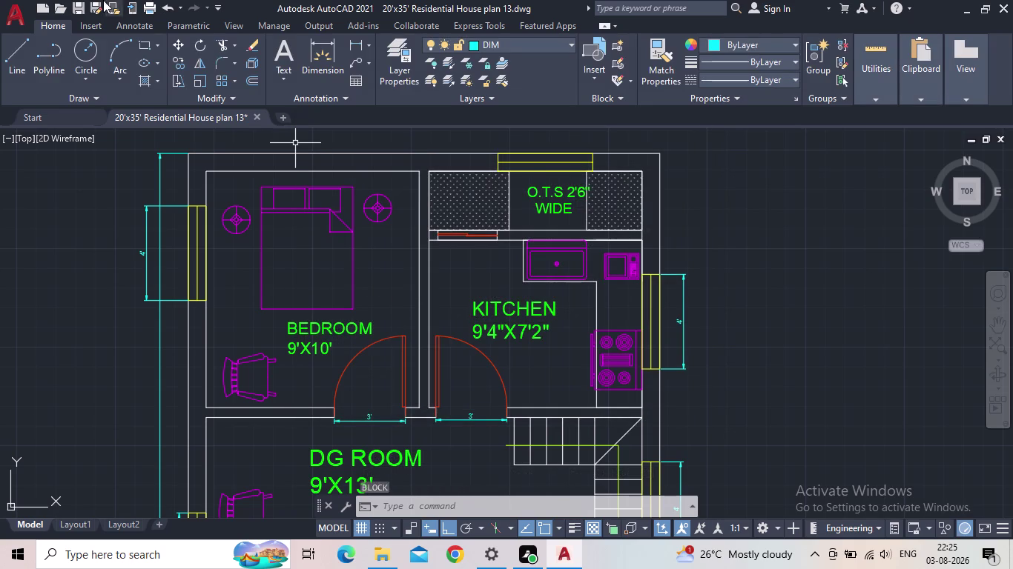
click(358, 44)
Add a vertical 2'-6" linear dimension across the O.T.S shaft opening.
scroll(up, 3)
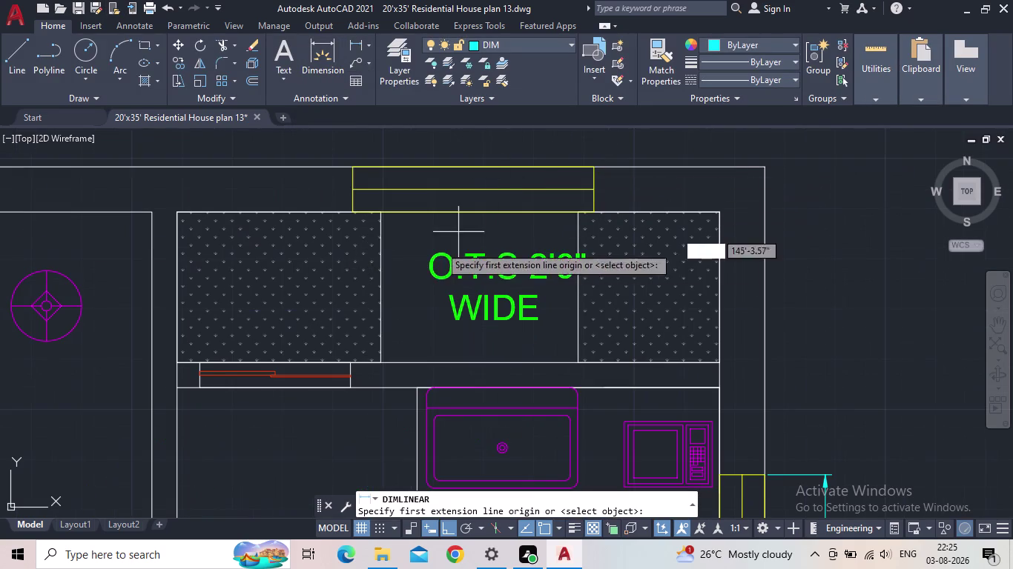
click(380, 217)
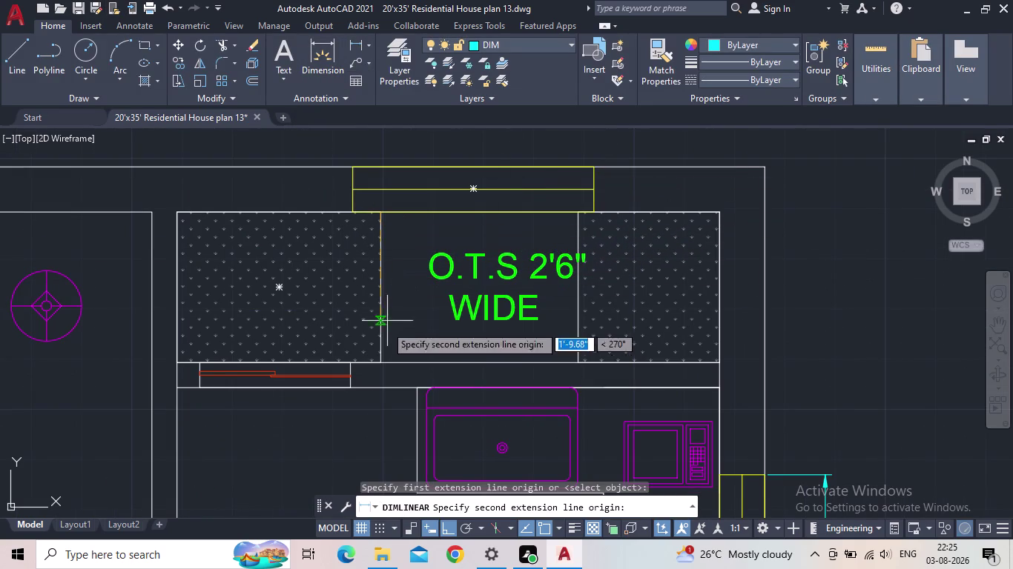
click(384, 360)
click(416, 346)
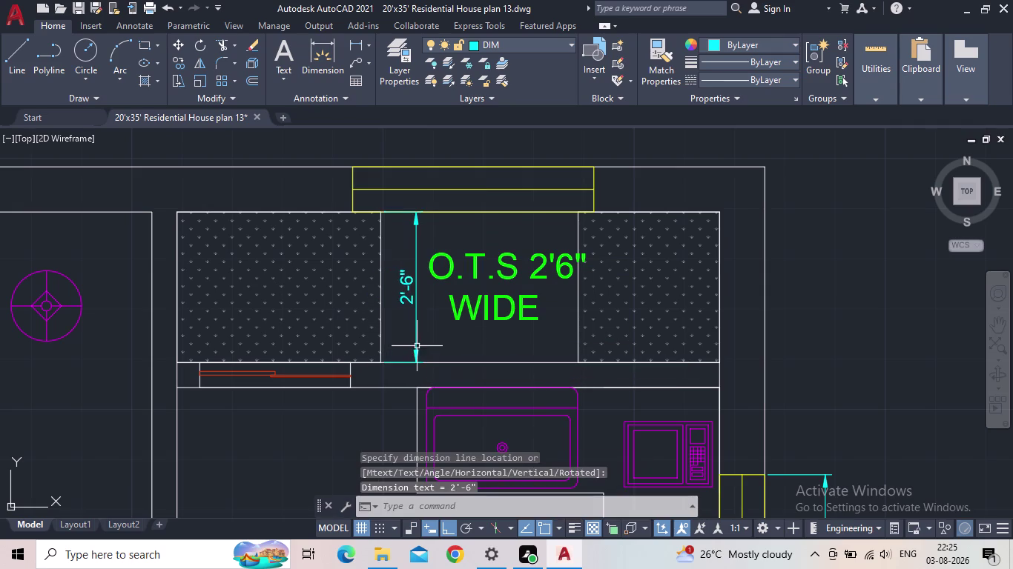
Dimension the porch and lower bedroom doorways at 3' each.
middle_drag(421, 280, 320, 228)
scroll(down, 3)
middle_drag(390, 290, 387, 158)
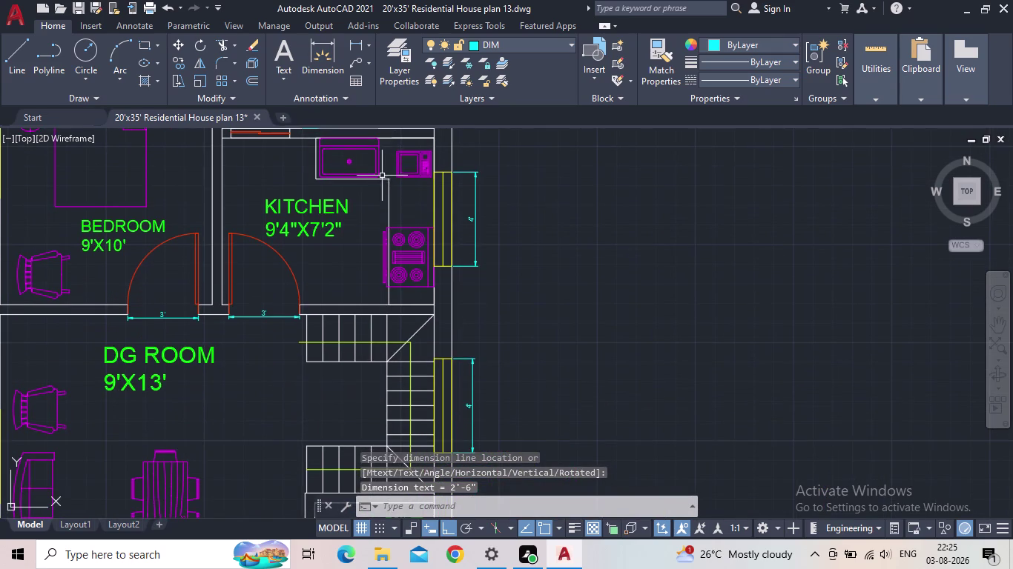
scroll(down, 3)
middle_drag(337, 374, 355, 264)
scroll(up, 3)
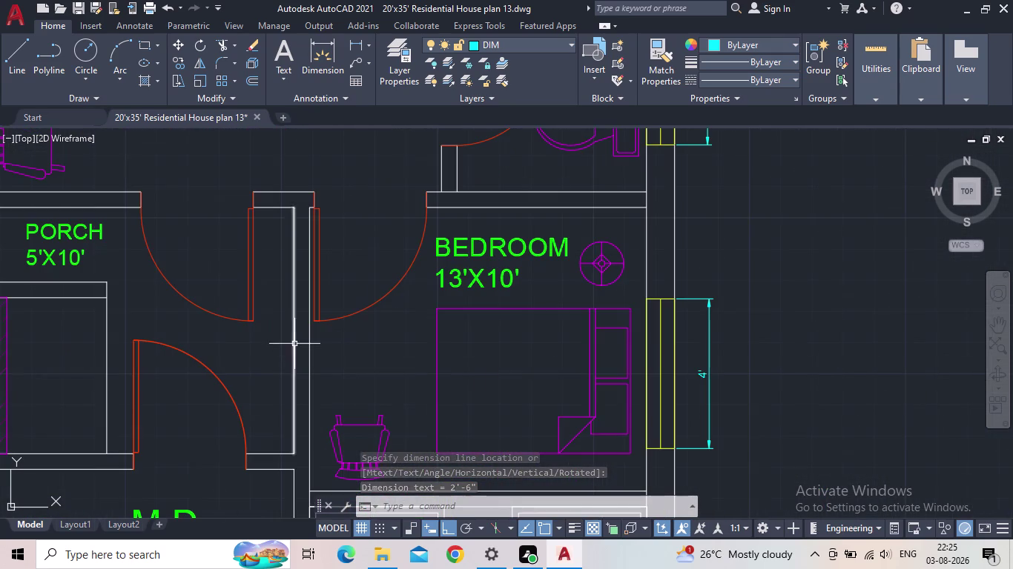
key(space)
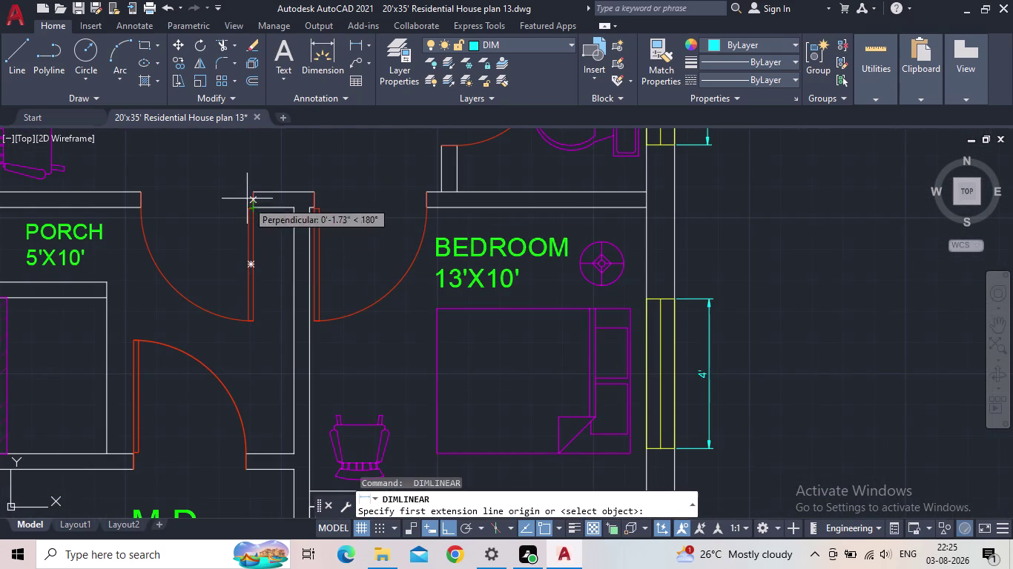
click(258, 194)
click(143, 193)
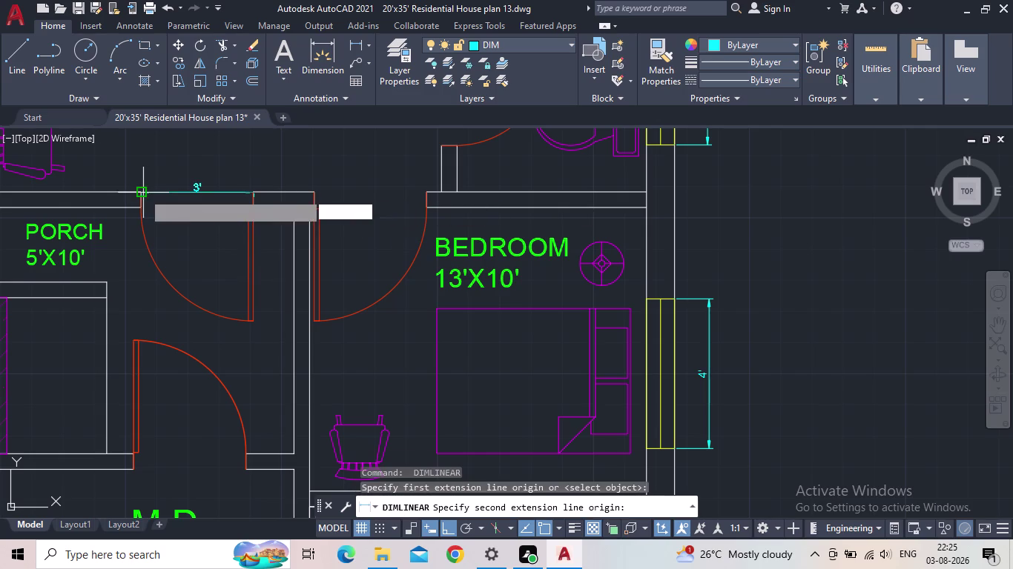
click(202, 208)
key(space)
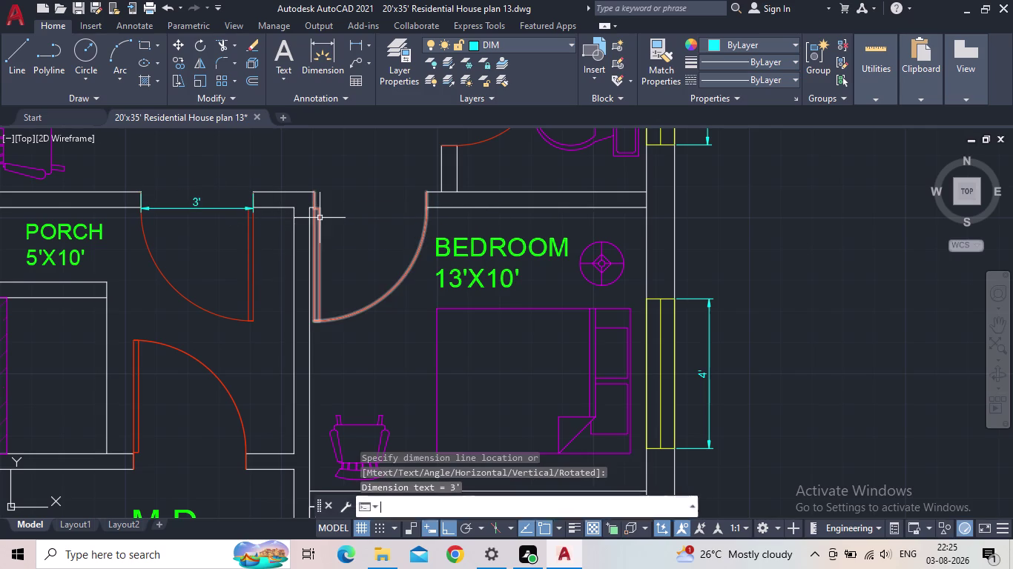
click(428, 192)
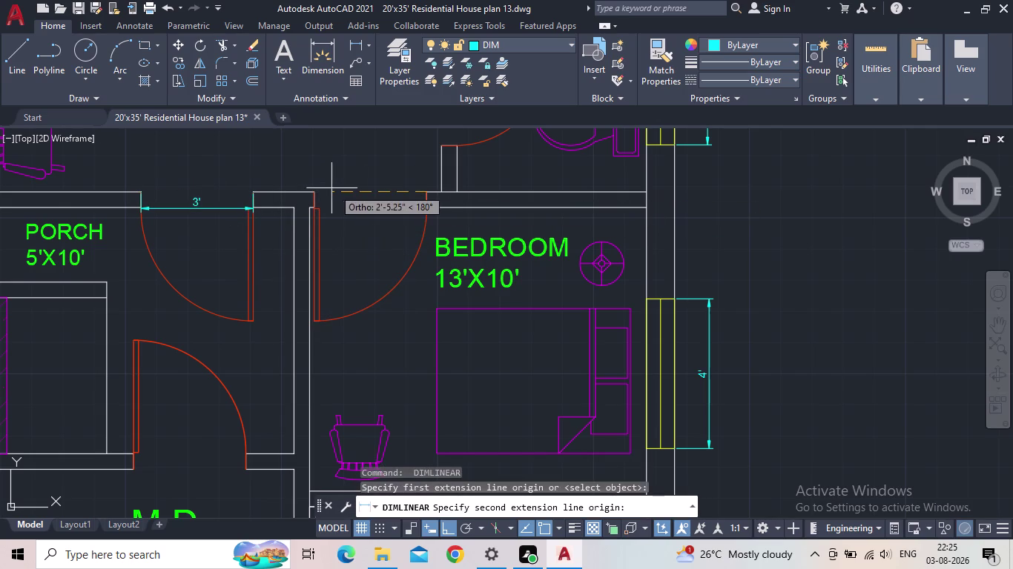
click(315, 190)
click(366, 198)
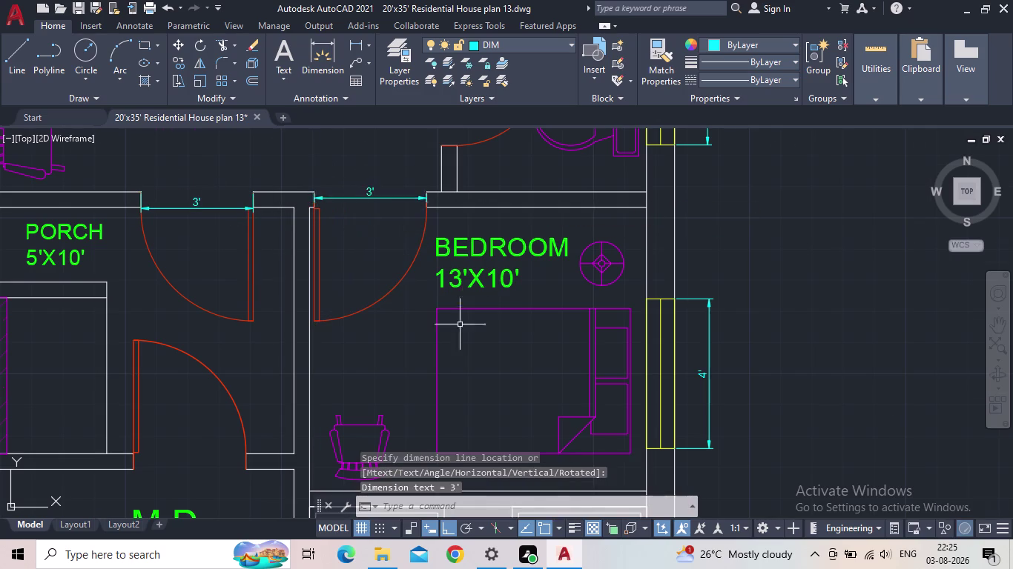
Add a 9' width dimension across the upper bedroom.
scroll(down, 3)
middle_drag(443, 346, 435, 296)
scroll(down, 3)
middle_drag(361, 363, 333, 504)
scroll(up, 3)
middle_drag(280, 383, 277, 521)
scroll(up, 3)
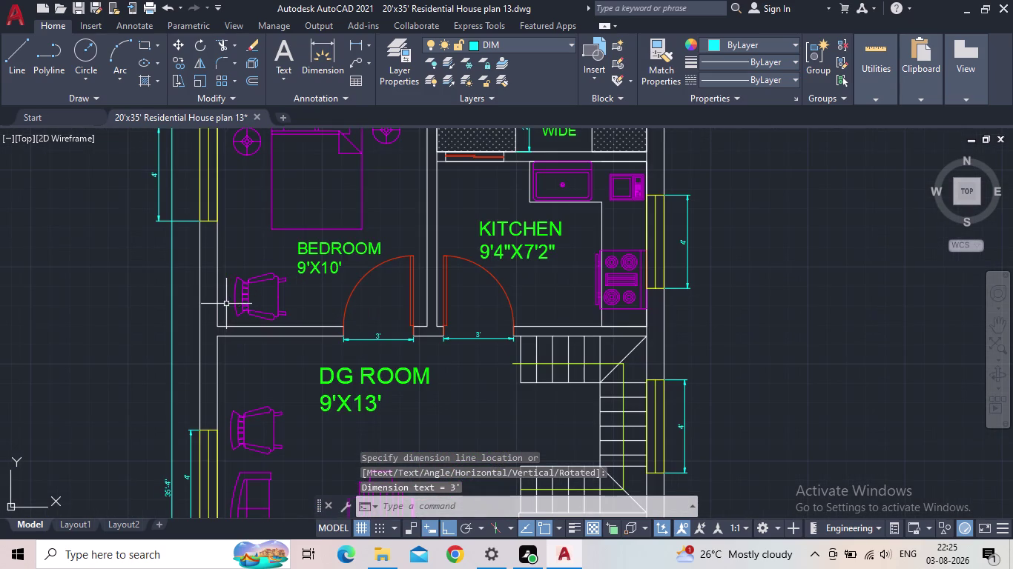
key(space)
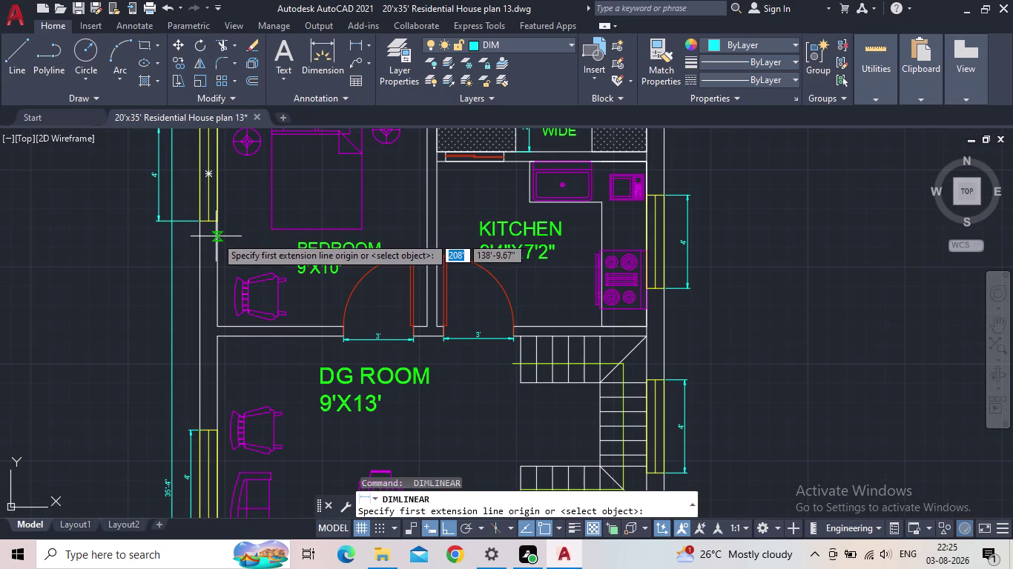
drag(215, 237, 223, 236)
click(425, 234)
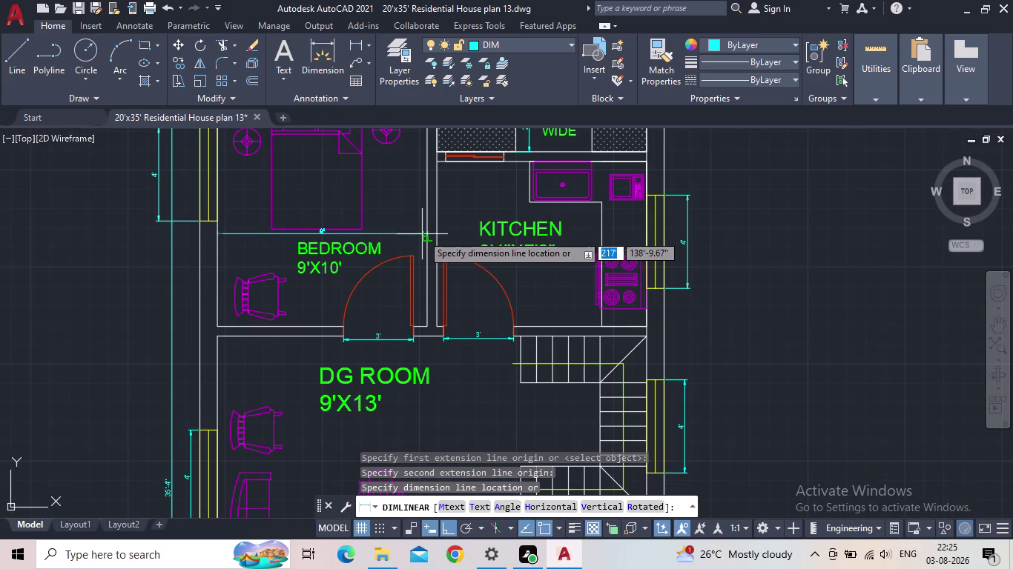
click(422, 235)
Pan over the lower half of the plan to review the new dimensions.
scroll(up, 3)
scroll(down, 3)
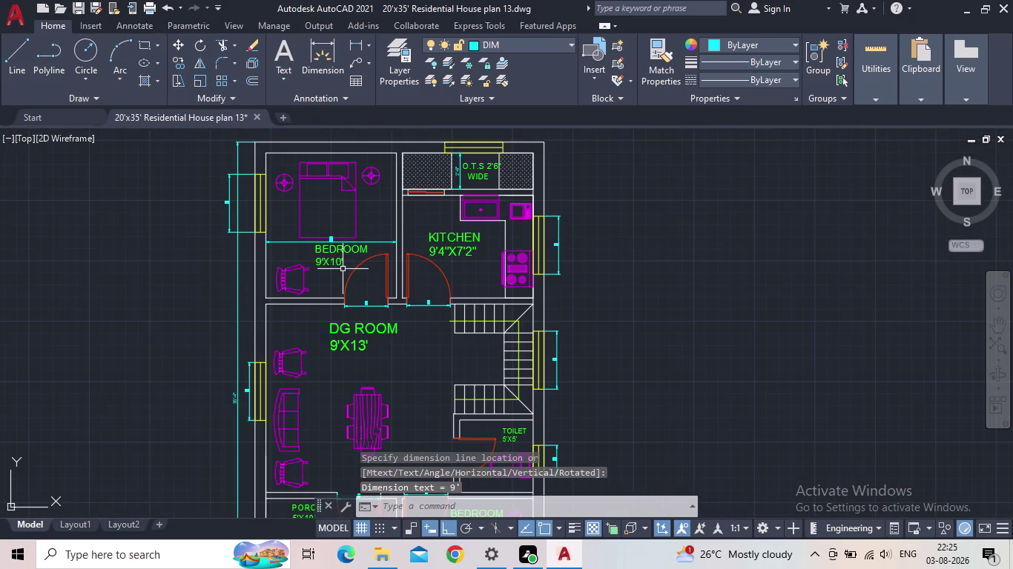
scroll(down, 3)
middle_drag(242, 263, 208, 183)
scroll(up, 3)
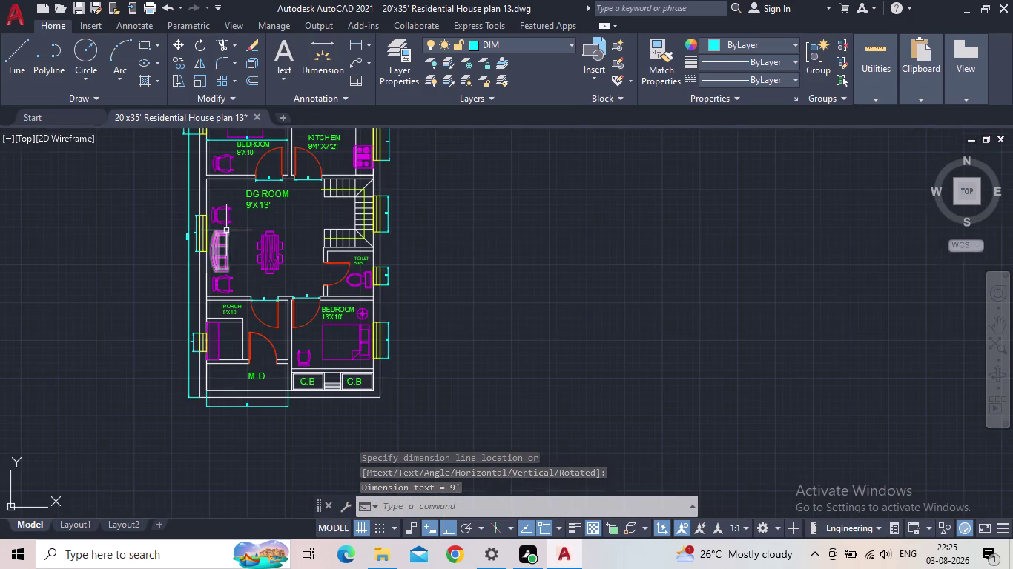
scroll(up, 3)
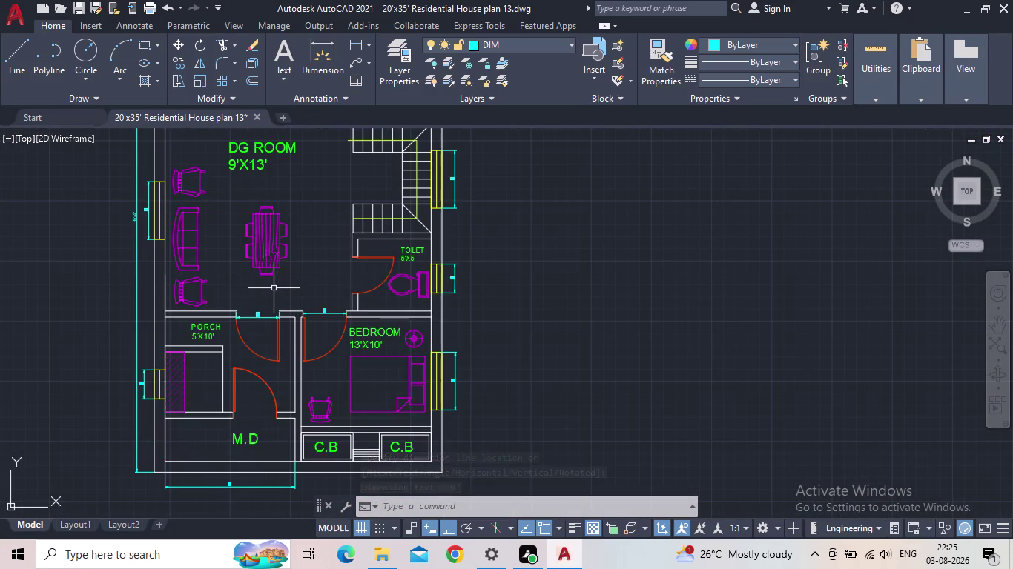
middle_drag(307, 335, 328, 428)
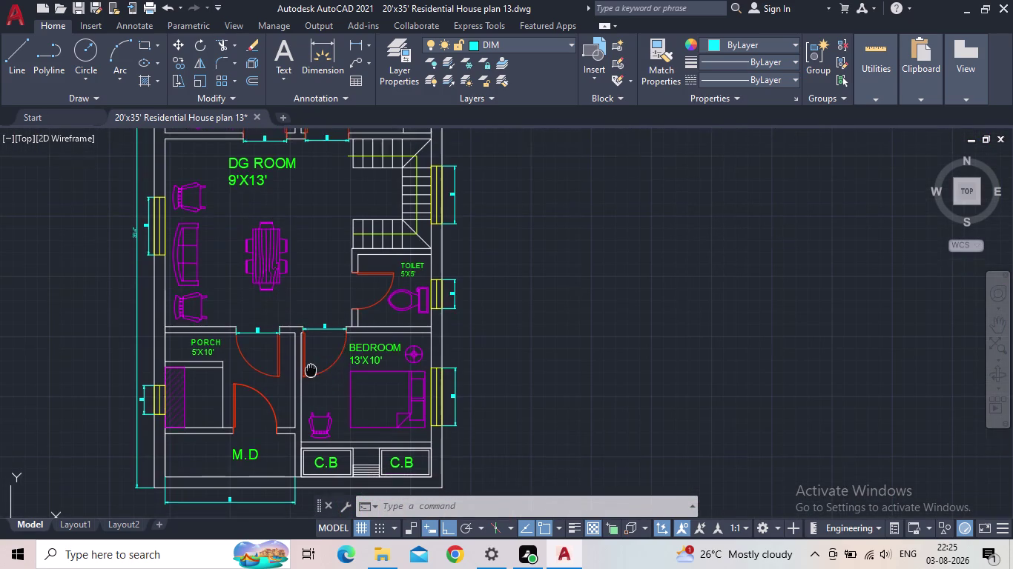
middle_drag(328, 428, 349, 455)
Save the dimensioned house plan and bring the floor plan into view.
click(75, 7)
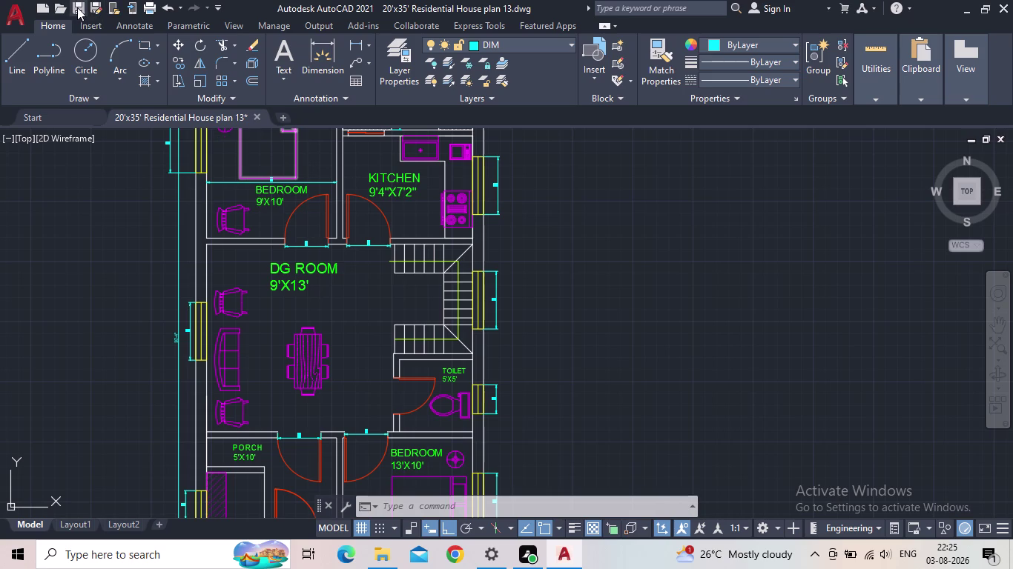
click(80, 12)
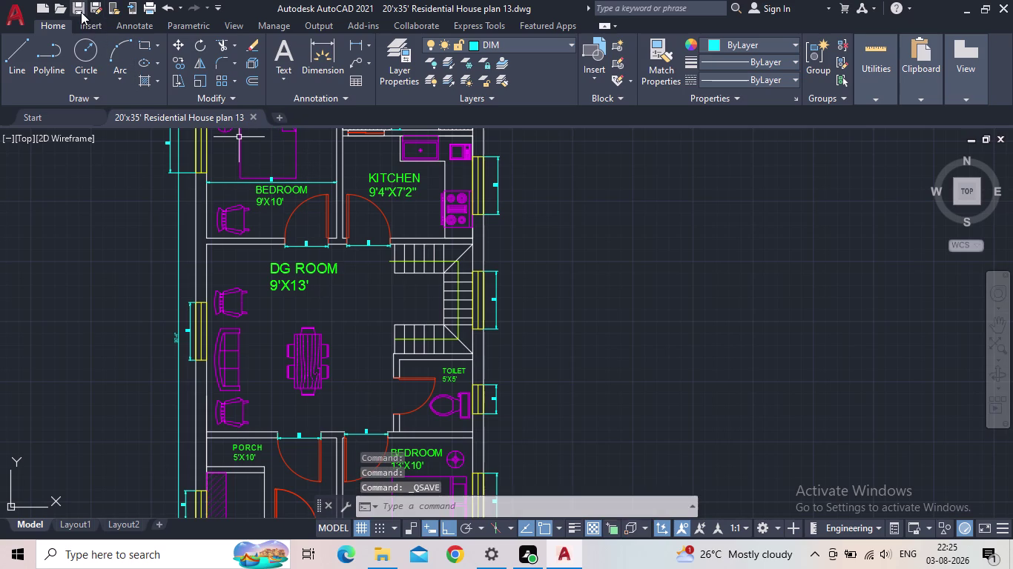
scroll(down, 3)
middle_drag(270, 183, 327, 366)
Center the whole floor plan, then switch to the Layout1 sheet.
scroll(up, 3)
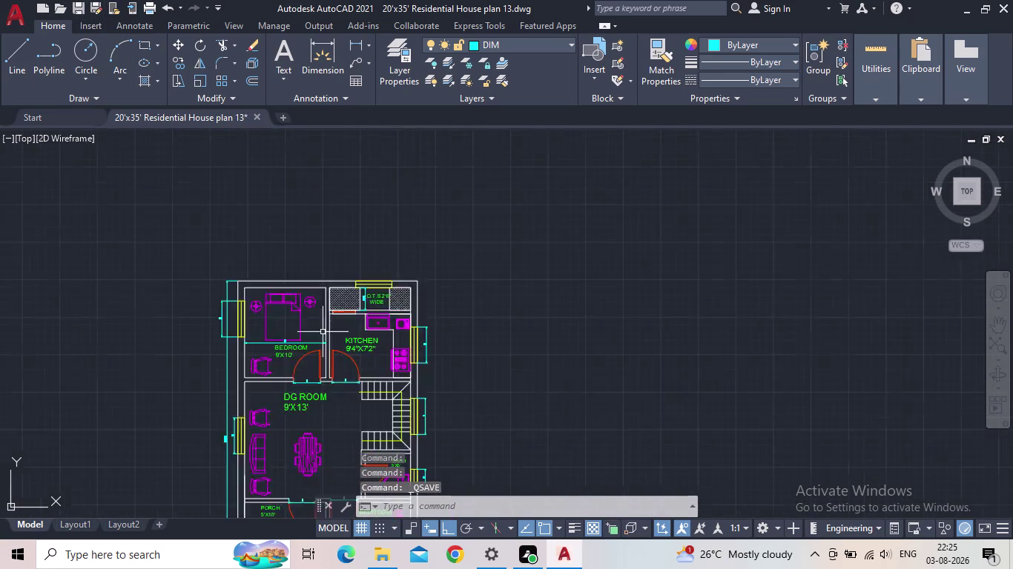
scroll(up, 3)
scroll(down, 3)
scroll(down, 3)
middle_drag(354, 310, 362, 273)
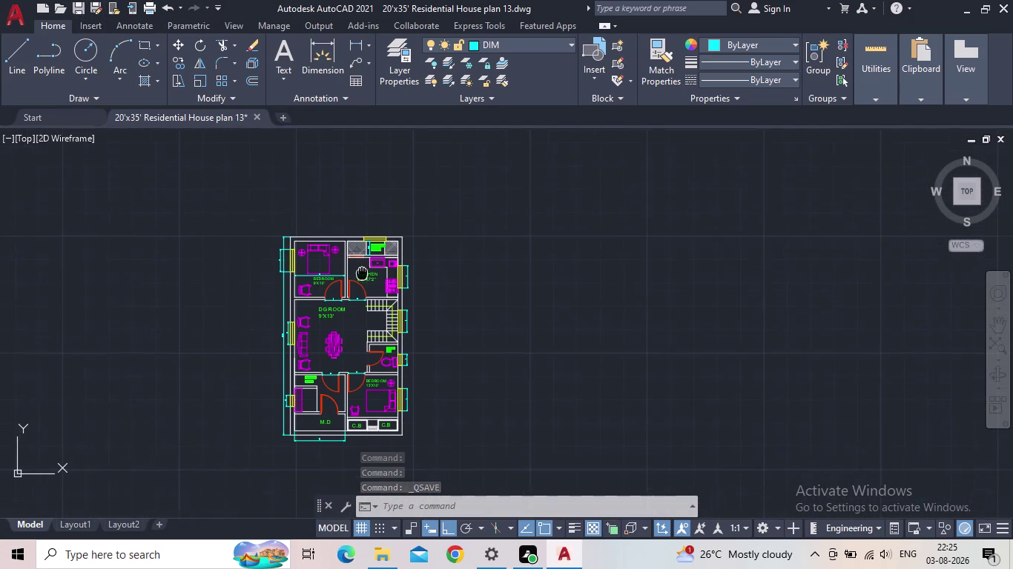
middle_drag(362, 274, 367, 256)
scroll(up, 3)
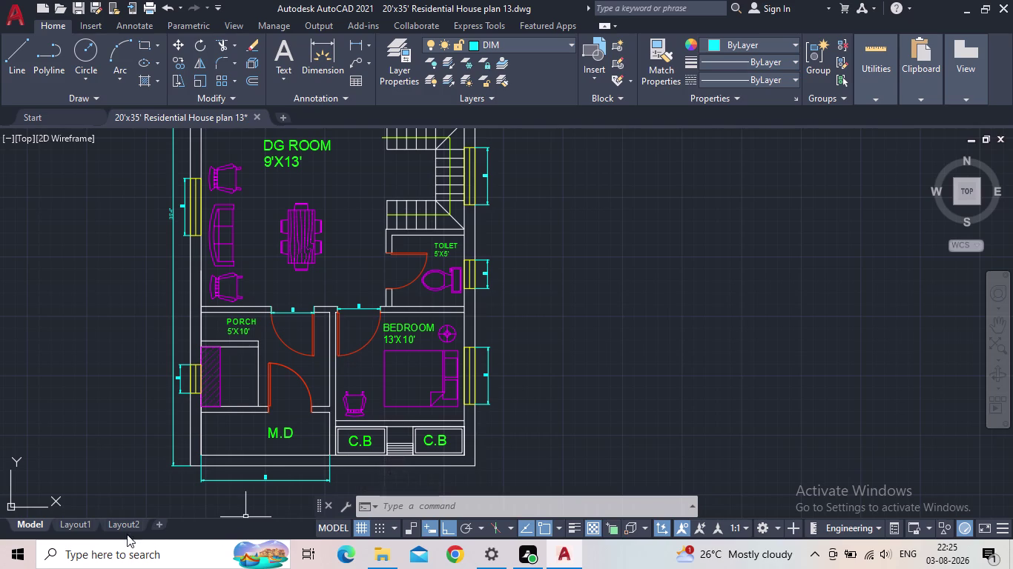
click(67, 524)
Try a crossing selection on the sheet, then open Page Setup Manager from Layout1's tab menu.
scroll(up, 3)
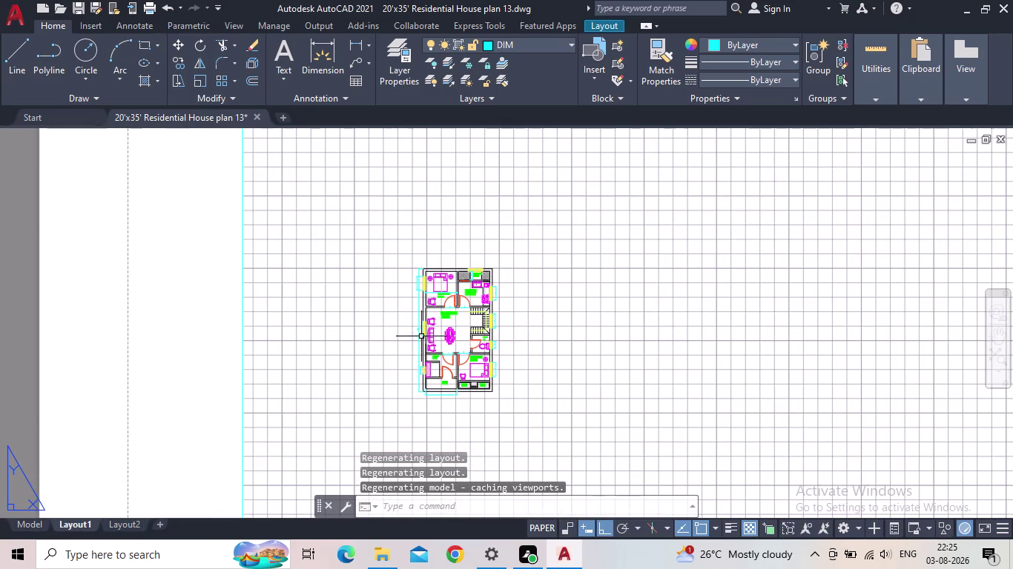
click(504, 368)
click(365, 373)
drag(579, 448, 416, 302)
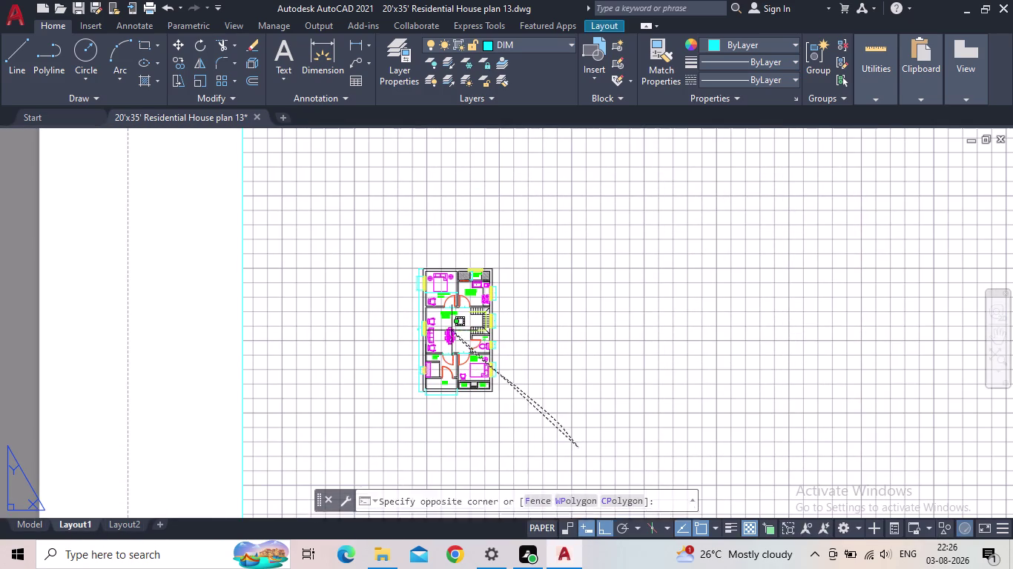
drag(417, 302, 369, 229)
drag(548, 403, 540, 401)
click(358, 229)
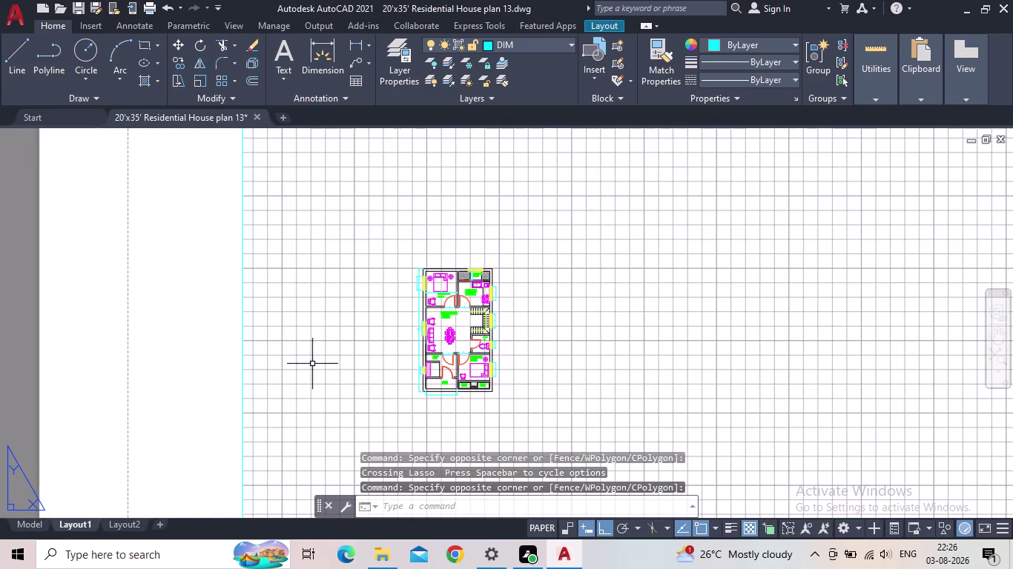
right_click(89, 523)
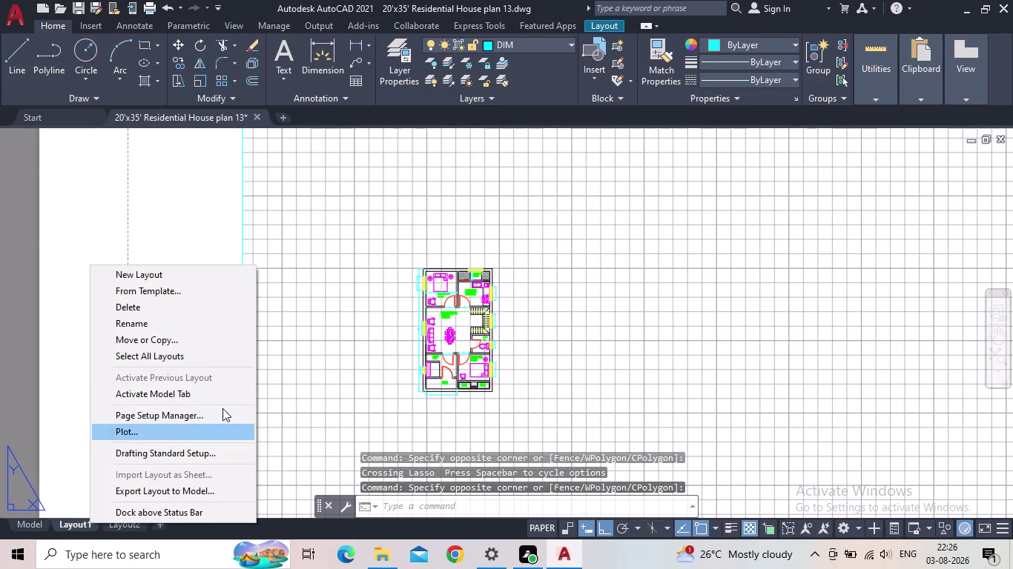
click(183, 410)
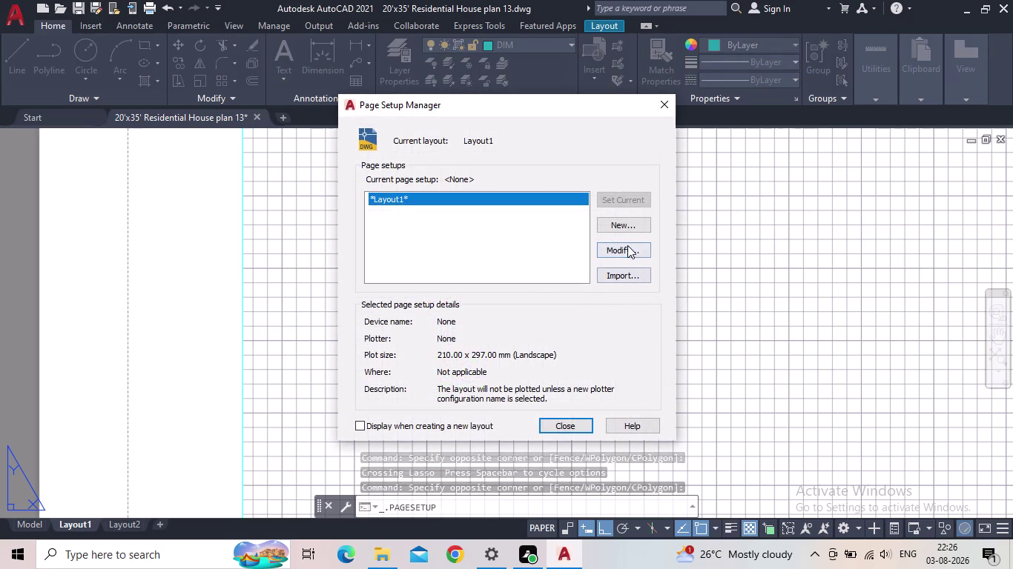
Modify Layout1's page setup to print with DWG To PDF on ISO full bleed A4 paper.
click(624, 252)
click(364, 164)
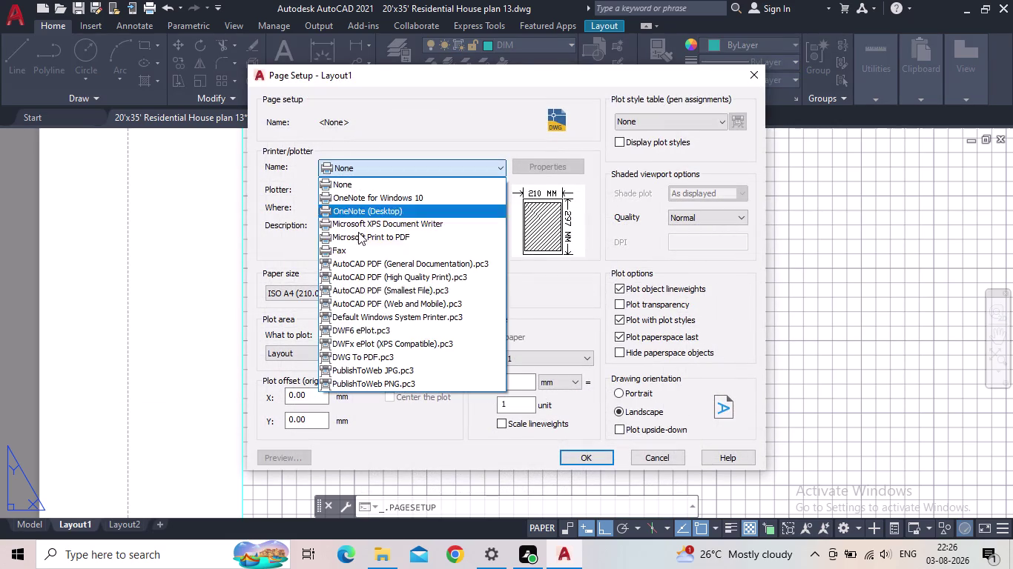
click(346, 363)
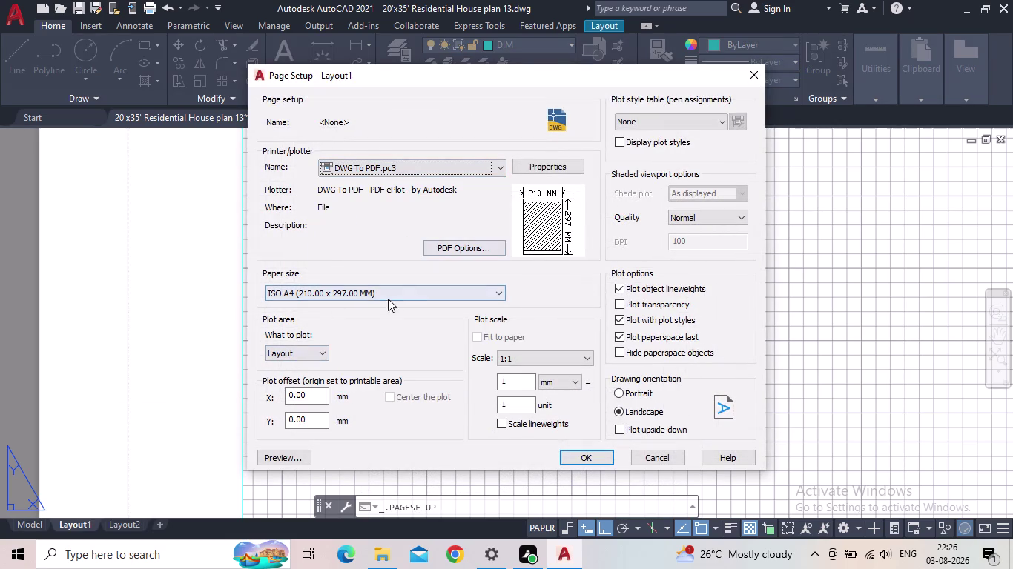
click(351, 289)
scroll(up, 3)
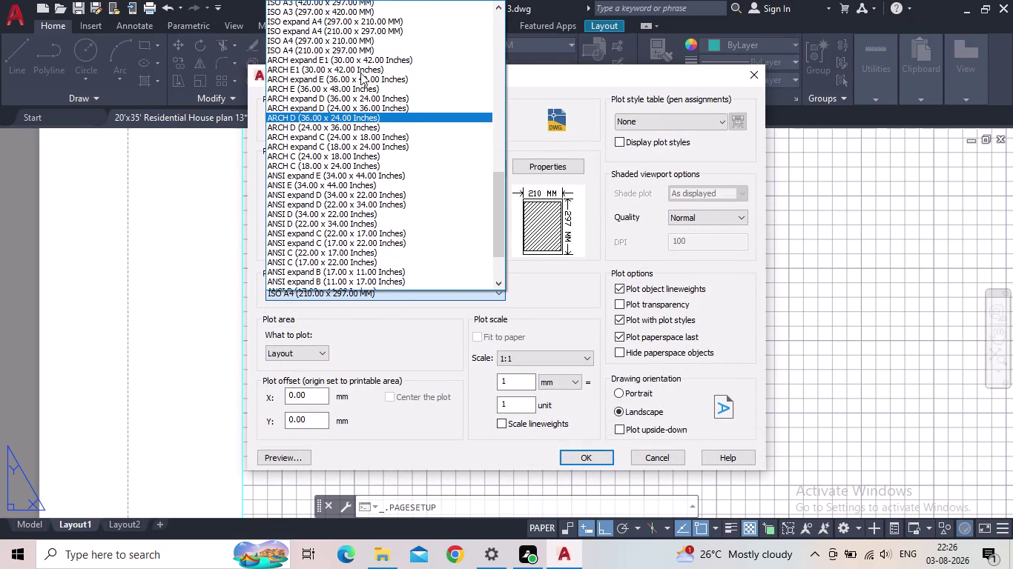
scroll(up, 3)
scroll(up, 3)
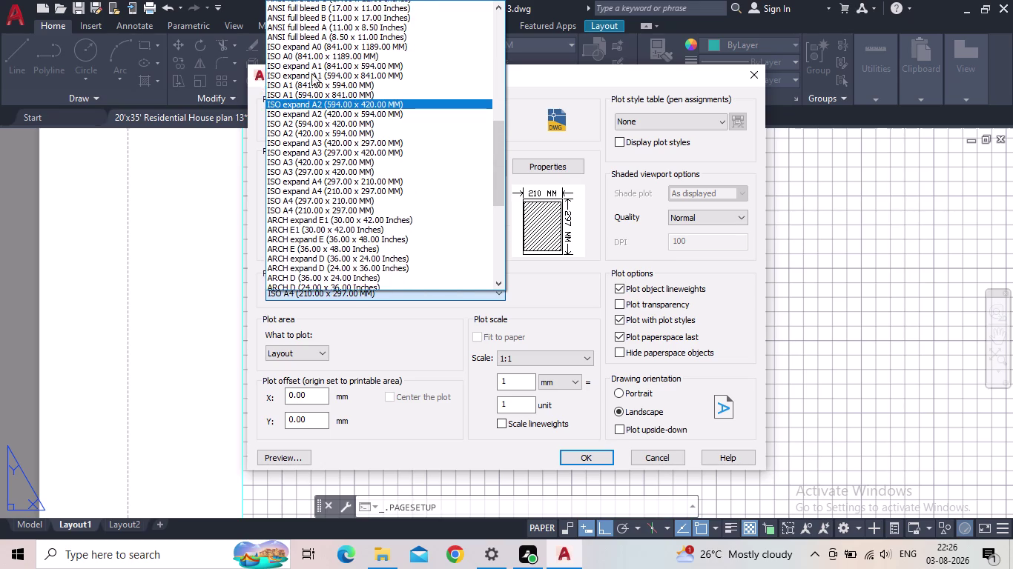
scroll(up, 3)
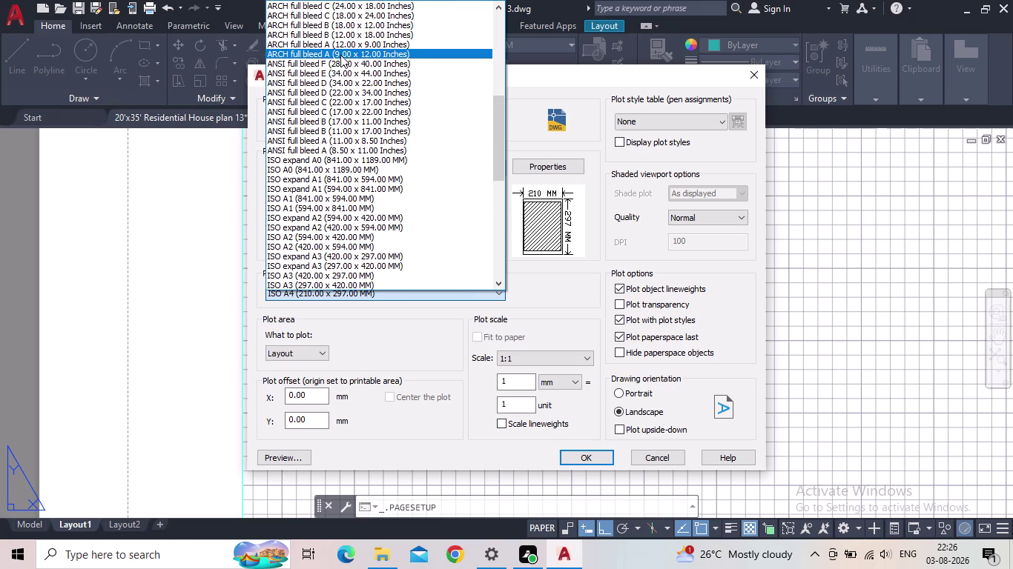
scroll(up, 3)
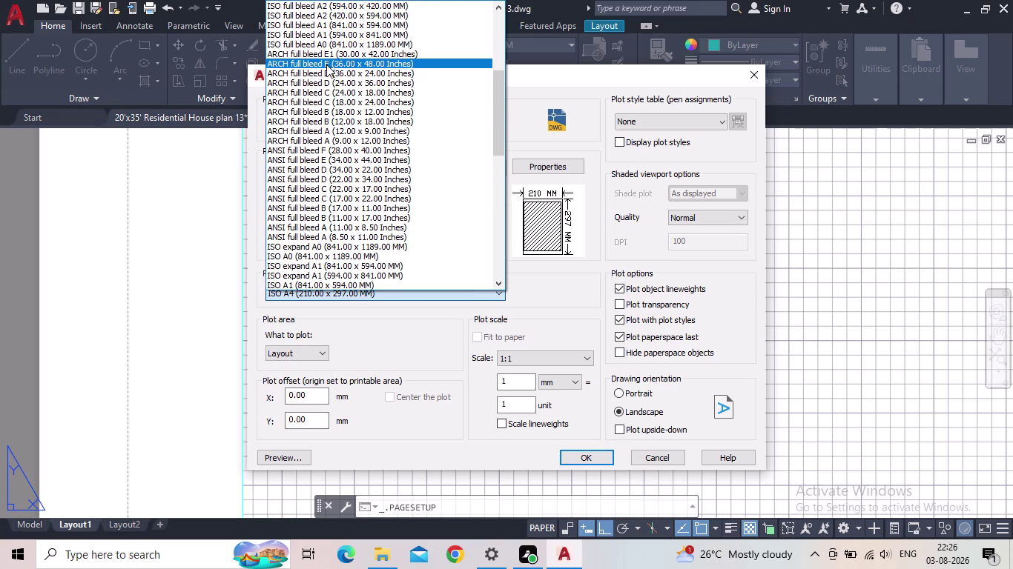
scroll(up, 3)
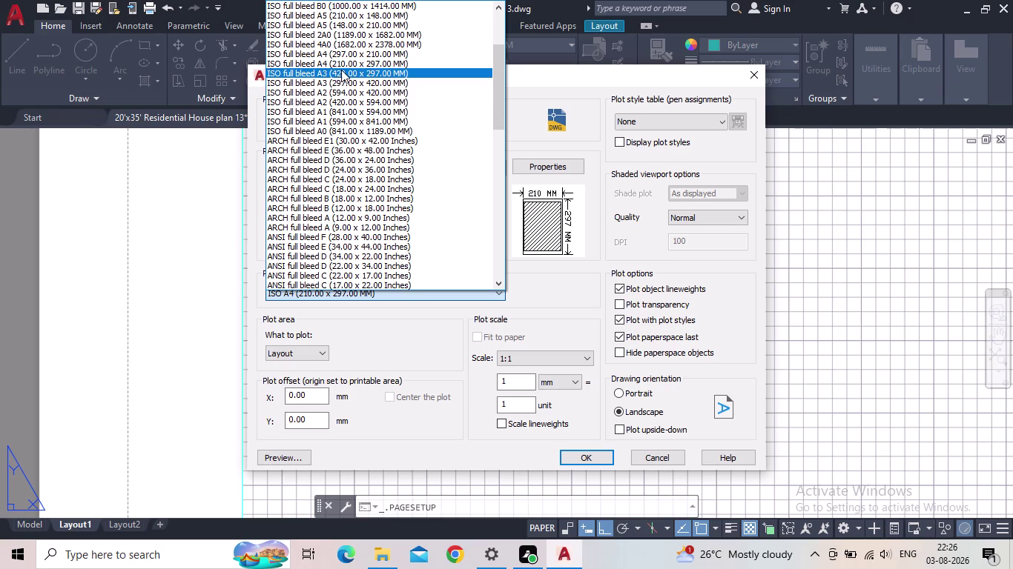
click(344, 63)
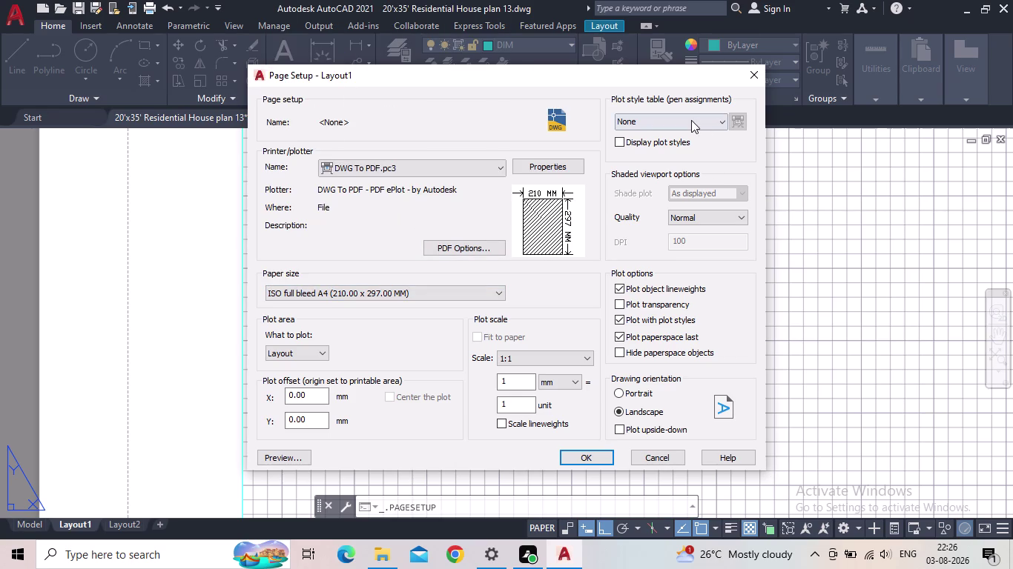
Use acad.ctb plot styles and portrait orientation, then apply and close the manager.
click(691, 120)
click(665, 153)
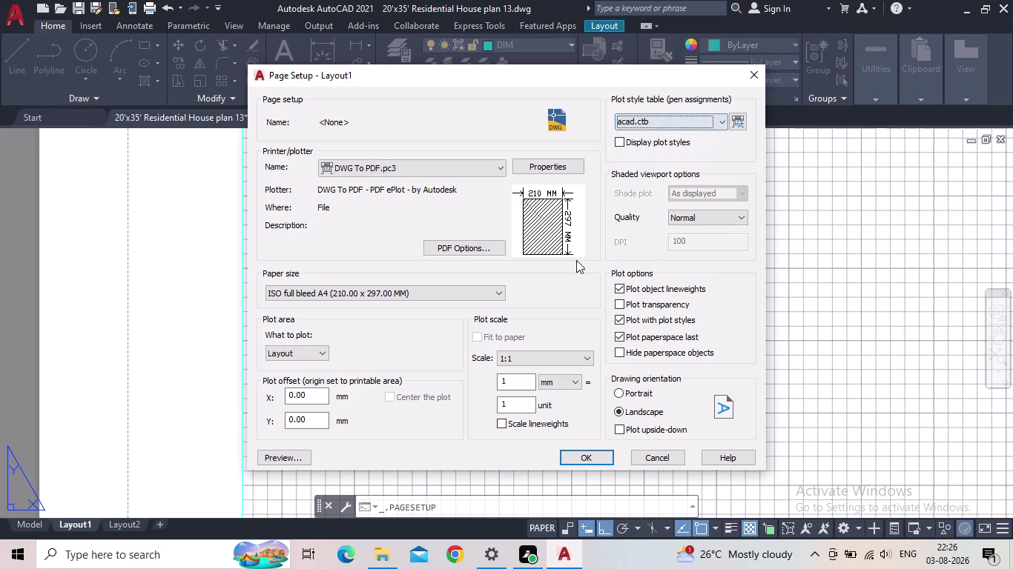
click(631, 399)
click(629, 395)
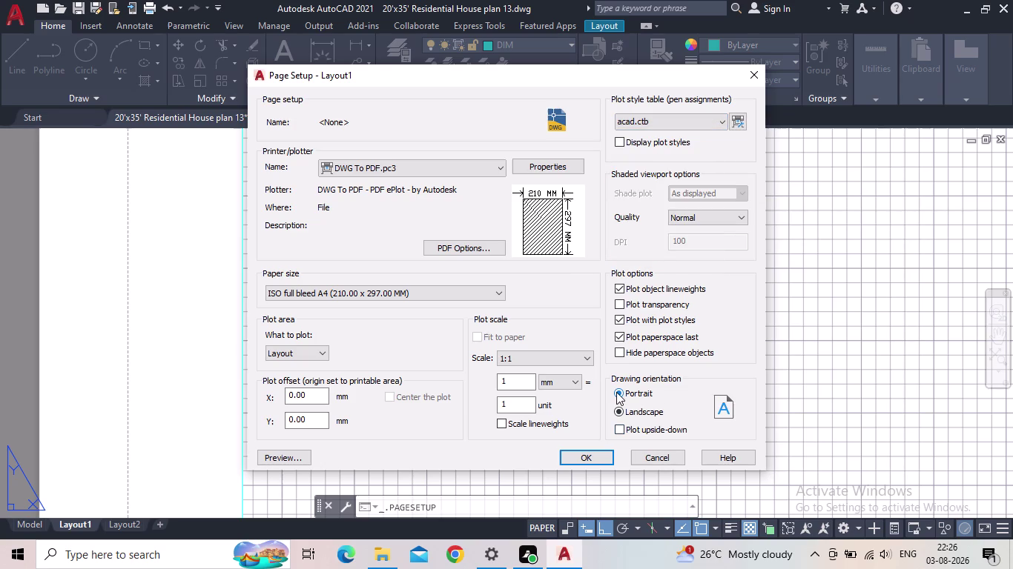
click(583, 456)
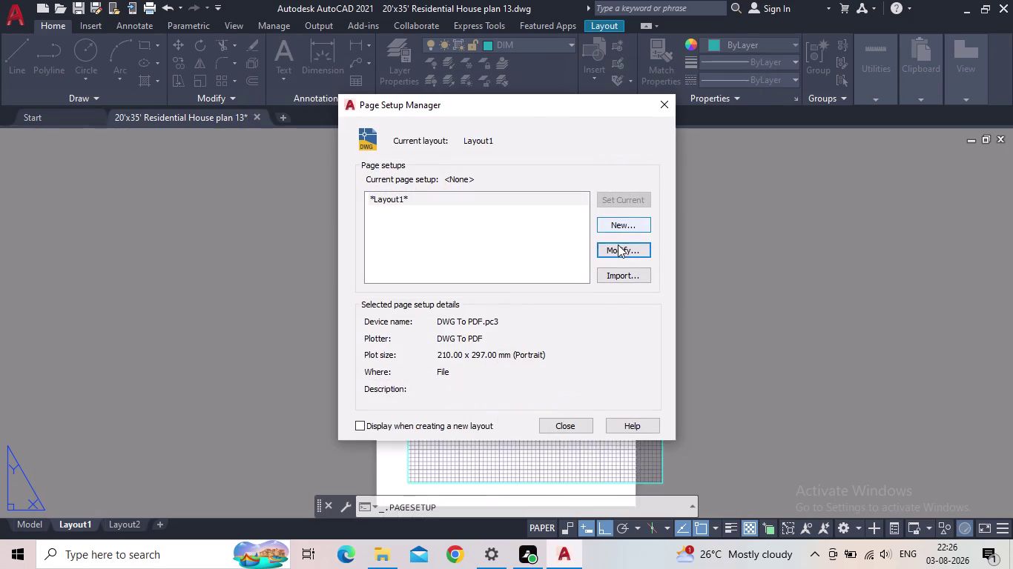
click(564, 419)
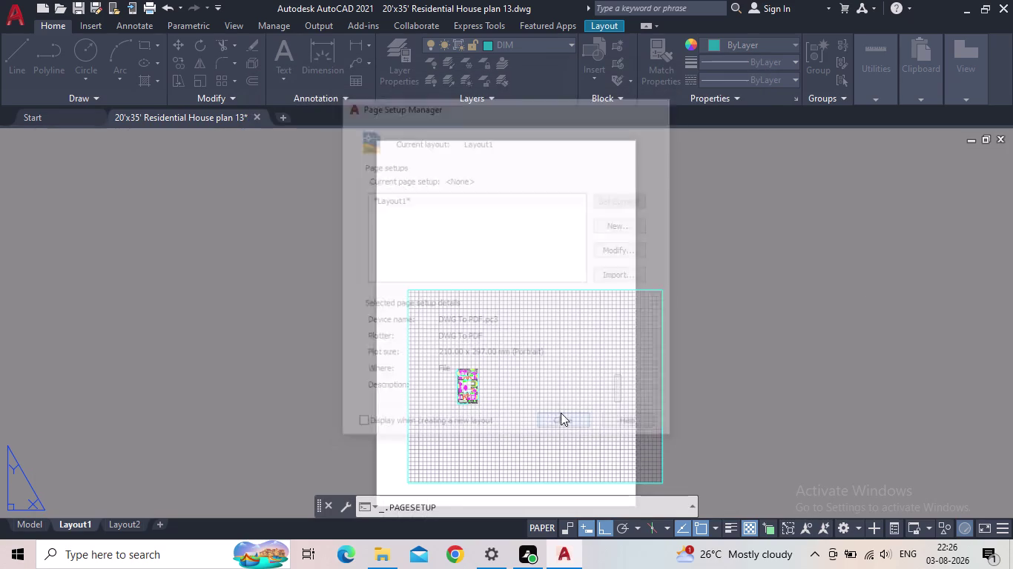
Select the Layout1 viewport and pull its right corner inside the A4 sheet.
scroll(up, 3)
scroll(down, 3)
scroll(down, 3)
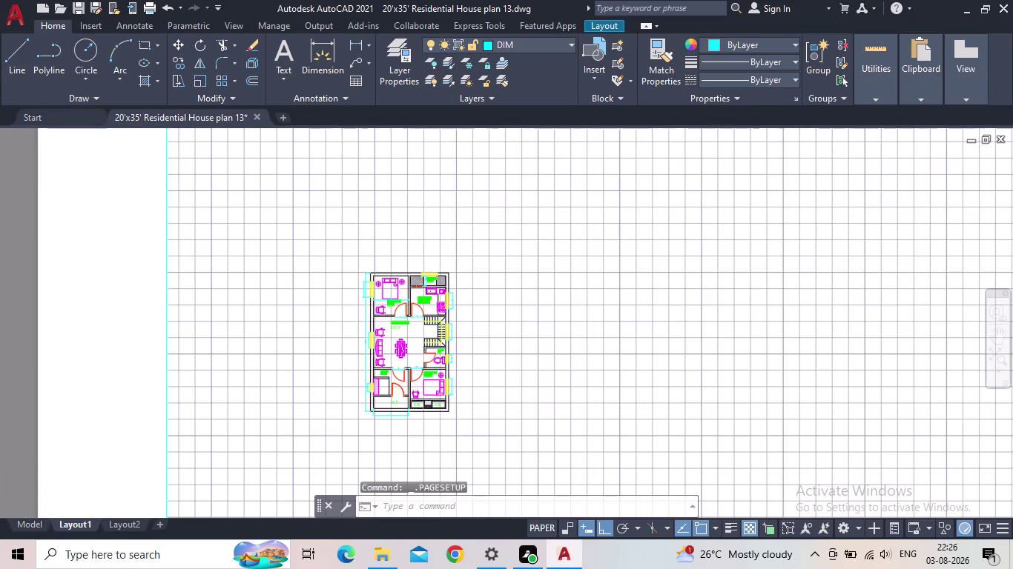
scroll(down, 3)
middle_drag(434, 306, 440, 326)
scroll(up, 3)
scroll(up, 3)
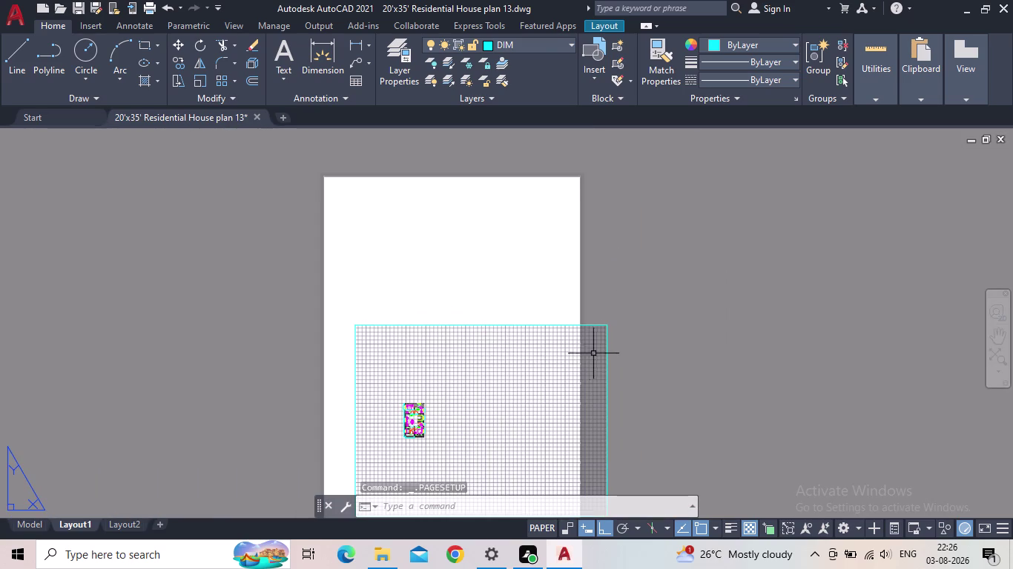
drag(608, 329, 574, 335)
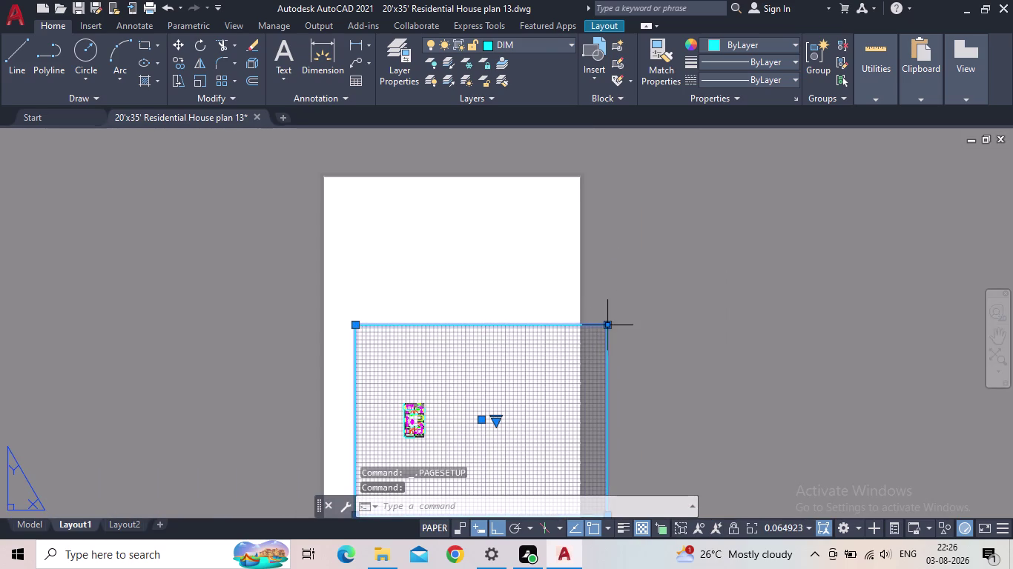
drag(607, 324, 599, 330)
click(465, 384)
middle_drag(516, 401, 533, 379)
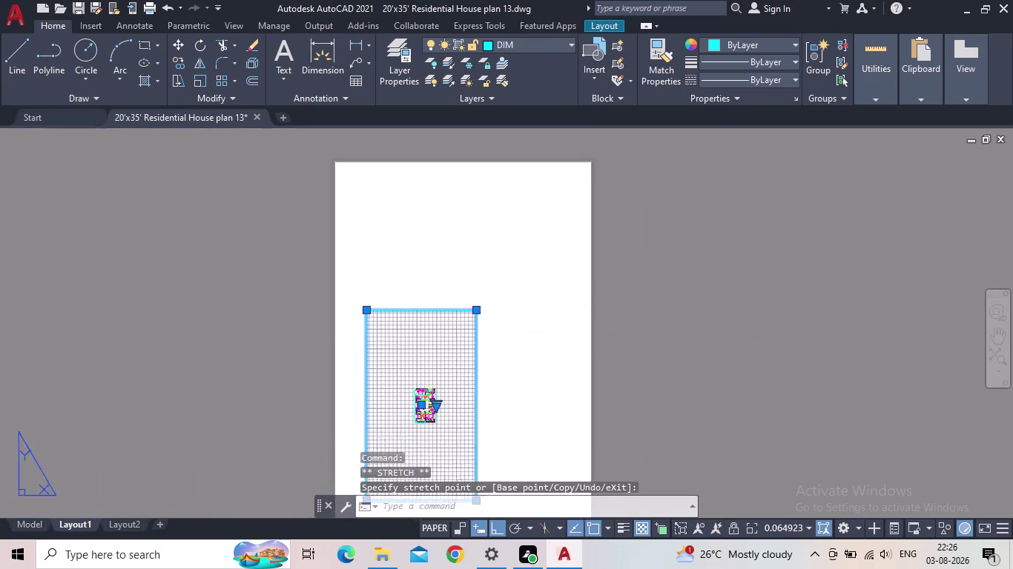
middle_drag(533, 380, 734, 313)
Move the viewport's bottom edge up and top edge down to fit the page.
drag(683, 426, 675, 408)
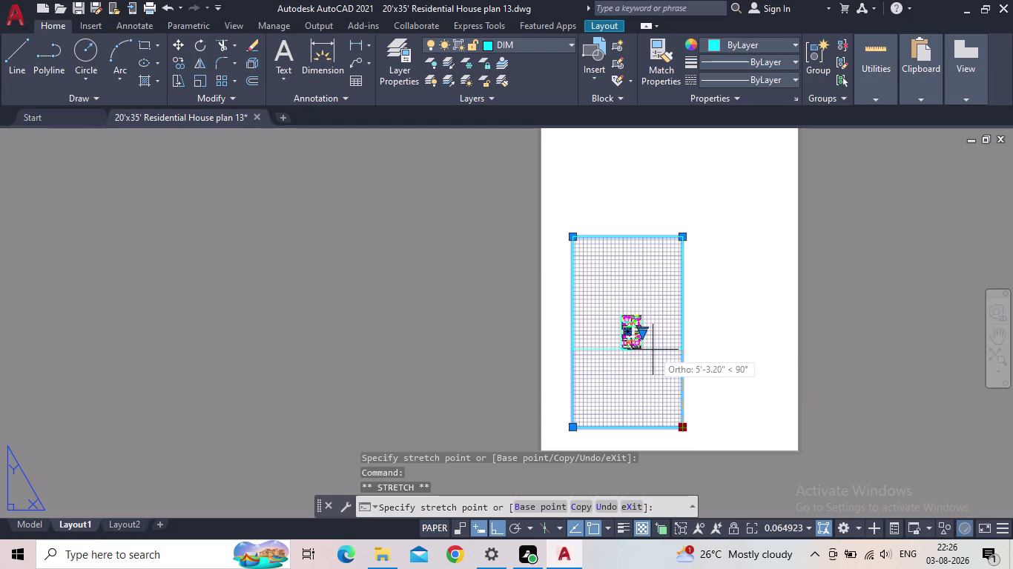
click(653, 364)
drag(677, 238, 665, 261)
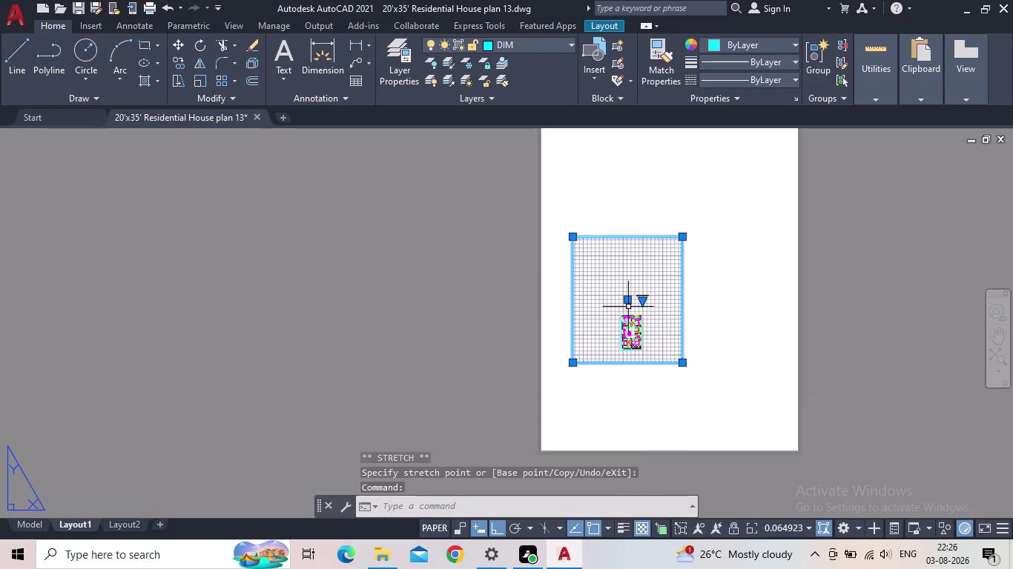
drag(680, 234, 662, 264)
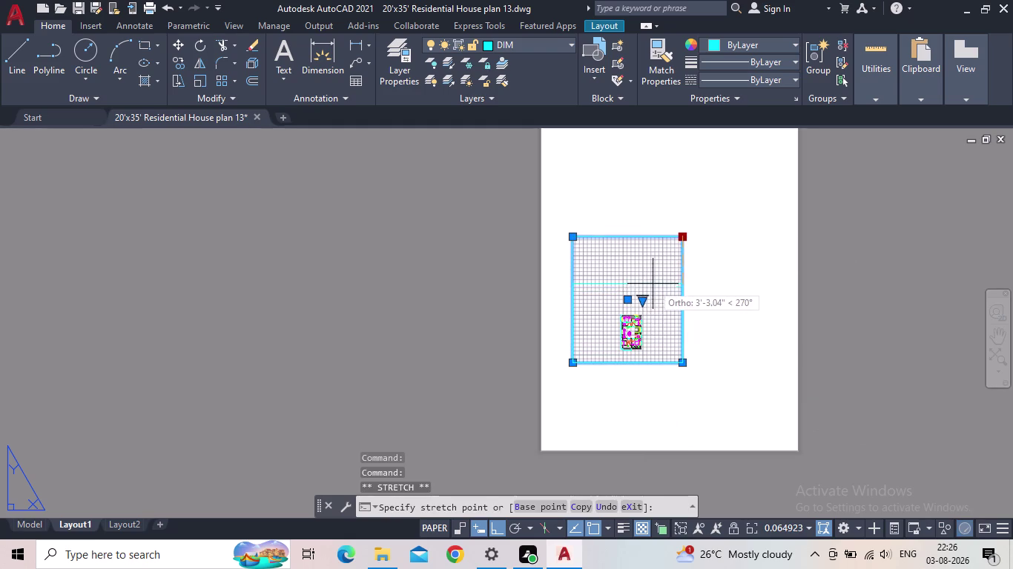
click(653, 284)
Return to model space and save the drawing.
scroll(up, 3)
middle_drag(706, 322, 727, 406)
scroll(up, 3)
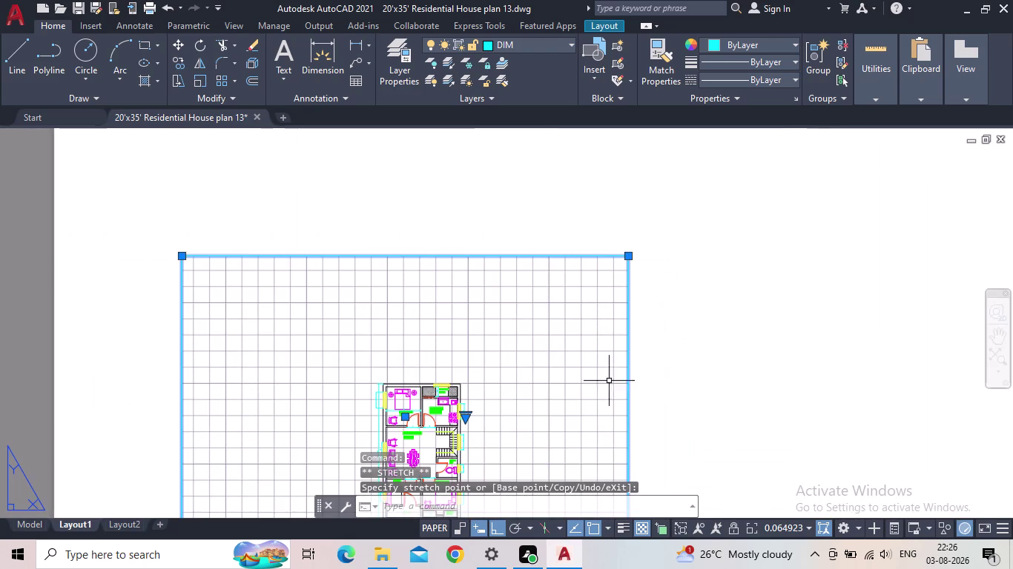
scroll(down, 3)
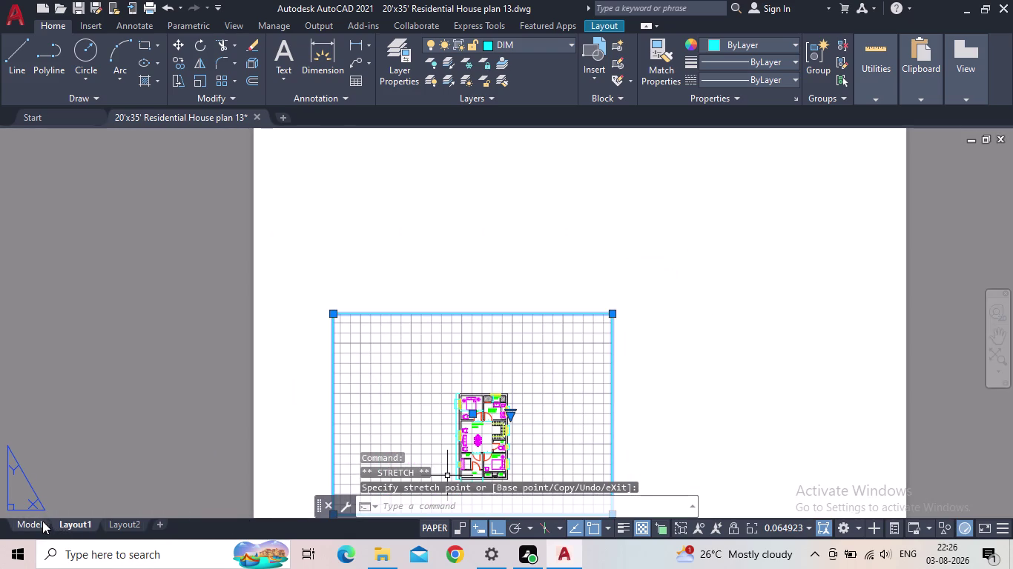
click(41, 521)
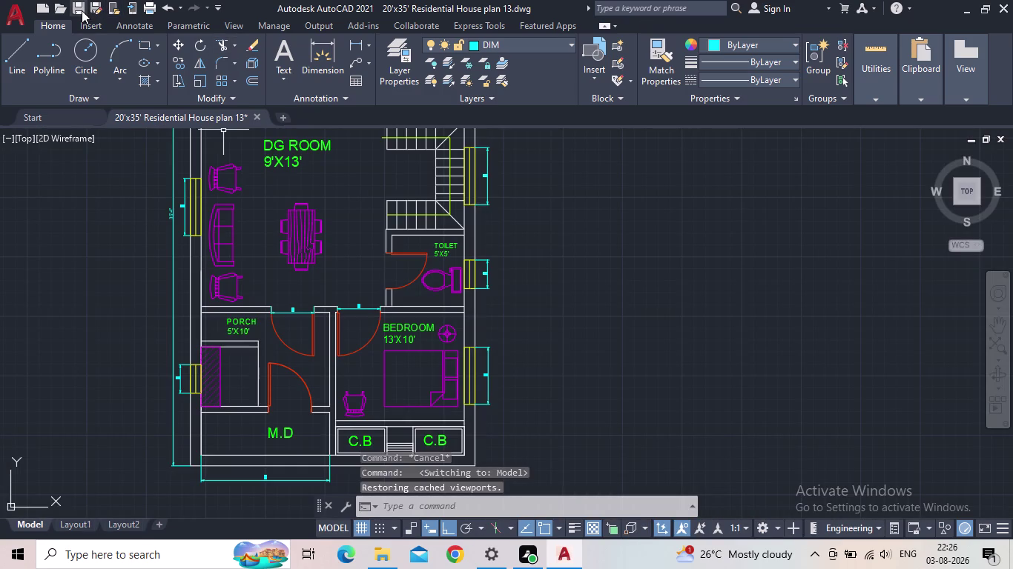
click(82, 10)
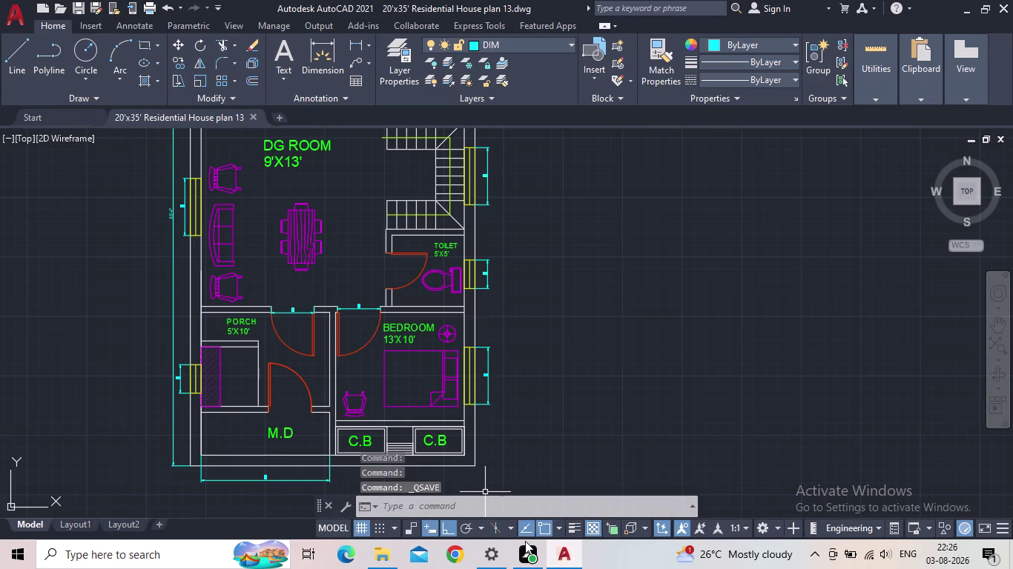